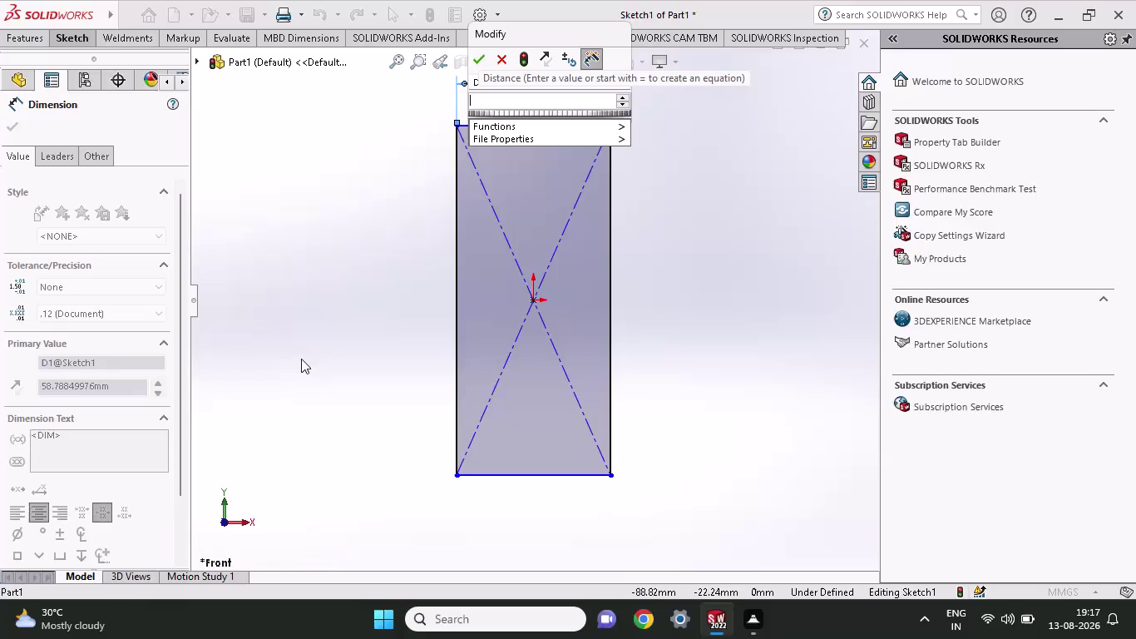
Replace the top-edge width value with 60 mm and close the Dimension PropertyManager.
key(Right)
key(Insert)
key(Right)
key(Insert)
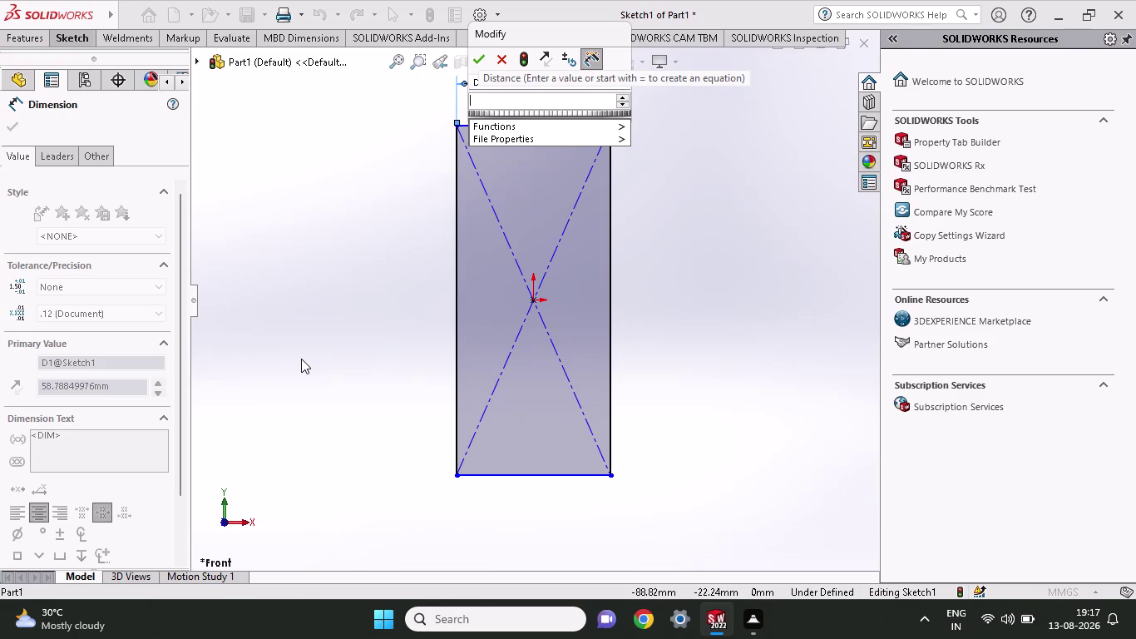
text(60)
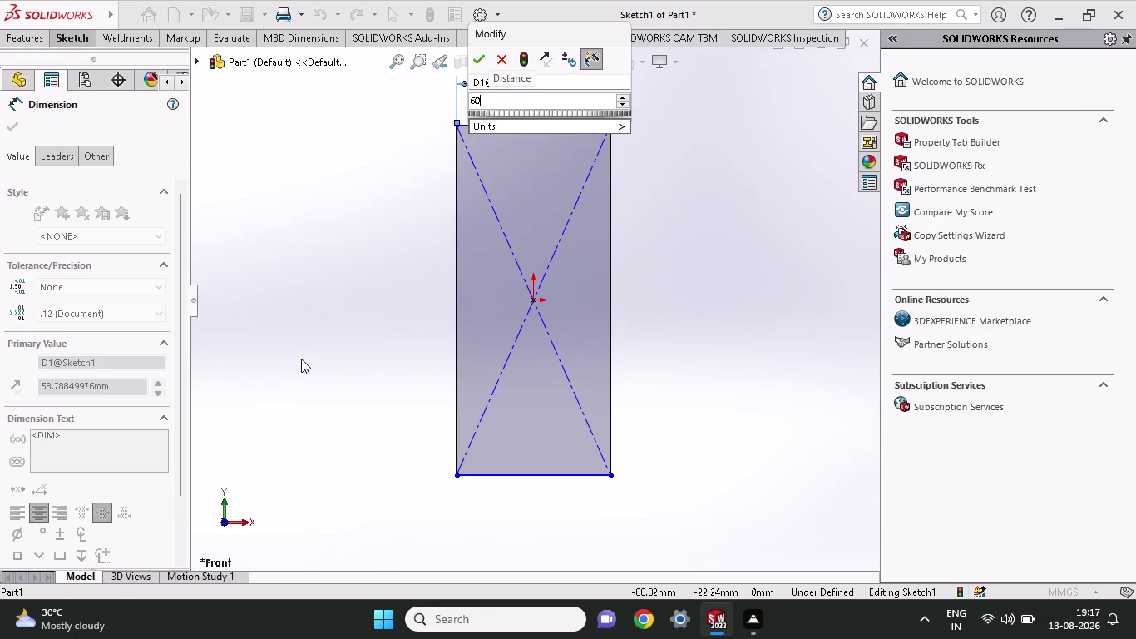
key(Return)
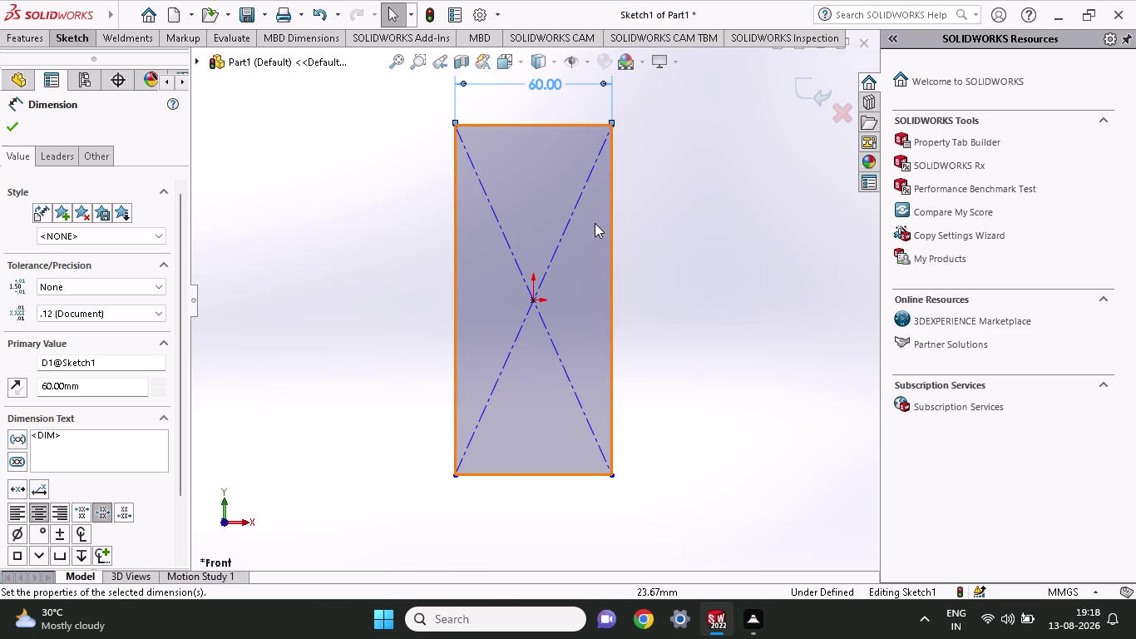
click(67, 38)
click(70, 80)
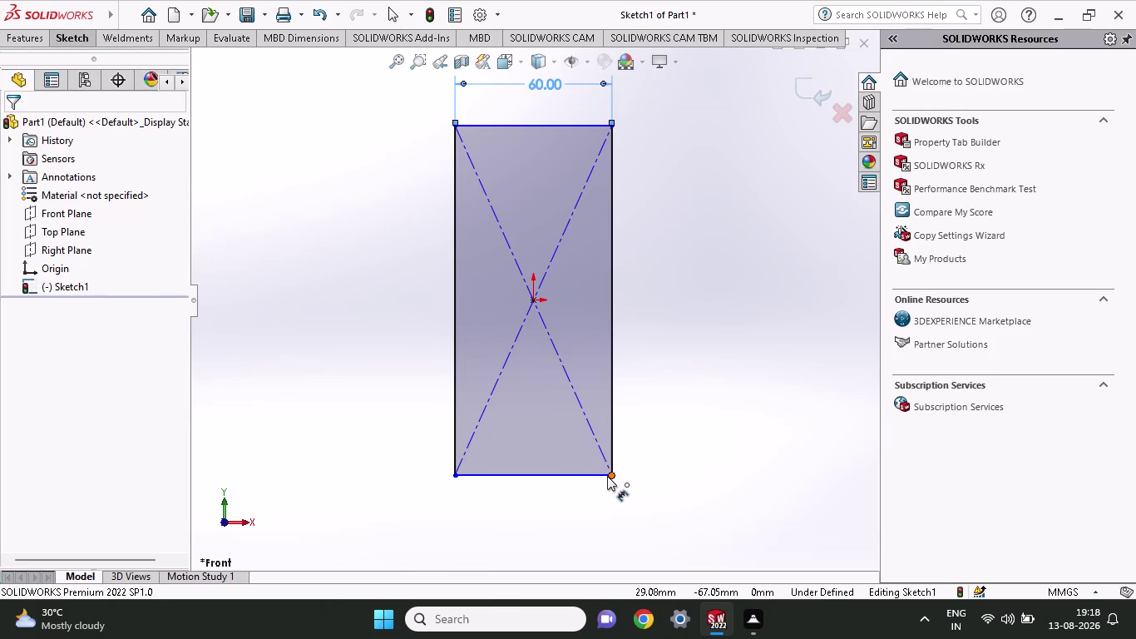
Dimension the rectangle's right edge to 100 mm, fully defining the sketch.
click(607, 475)
click(611, 125)
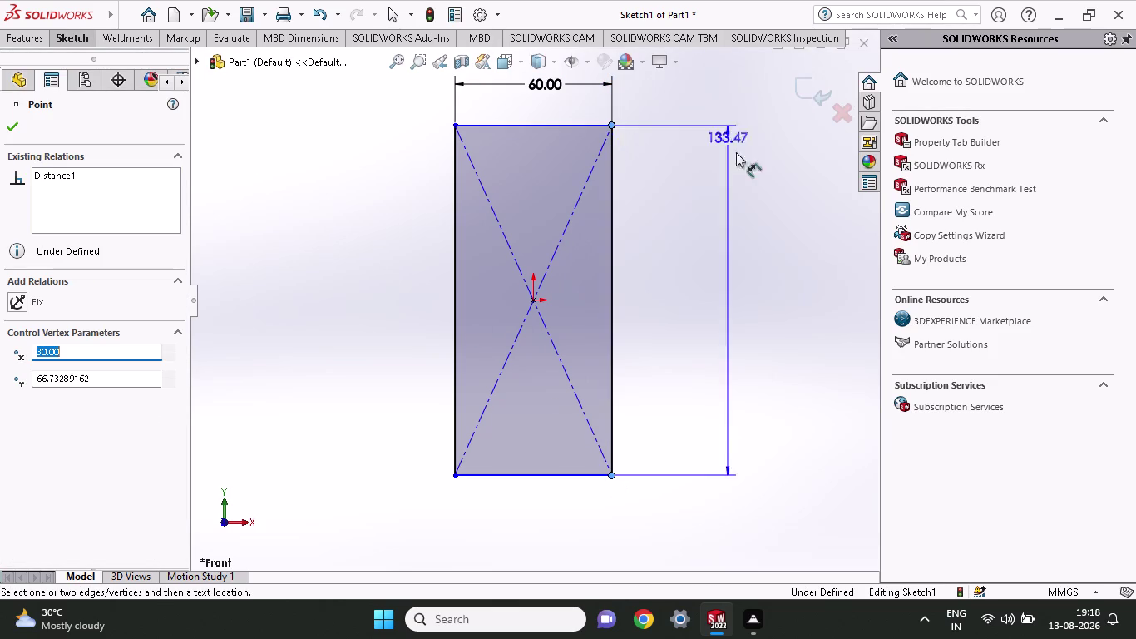
click(735, 185)
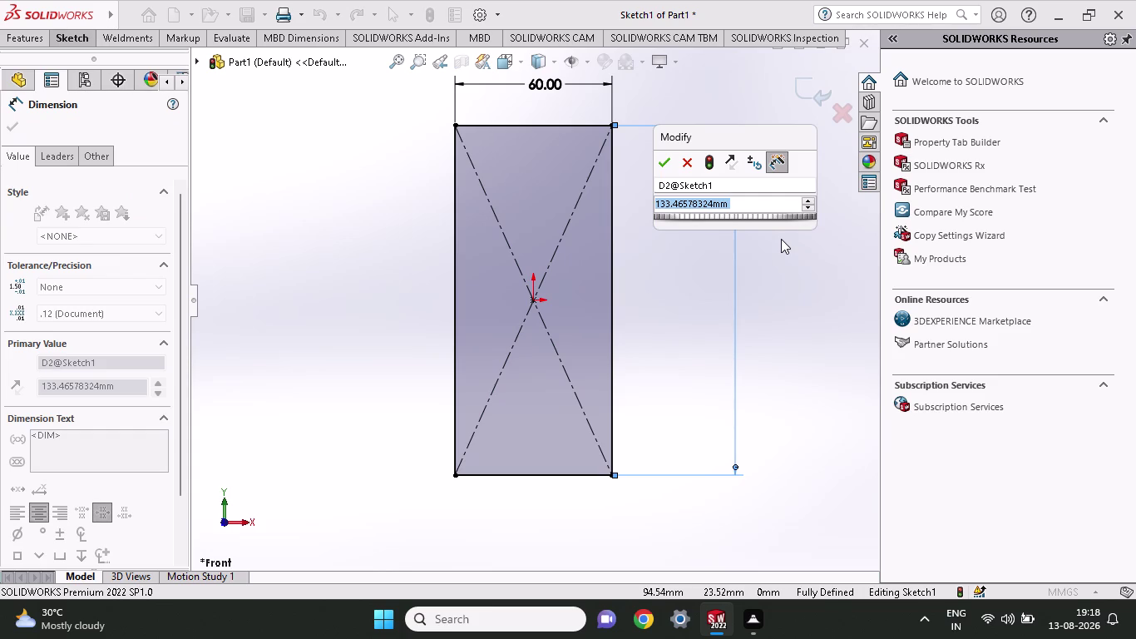
text(10)
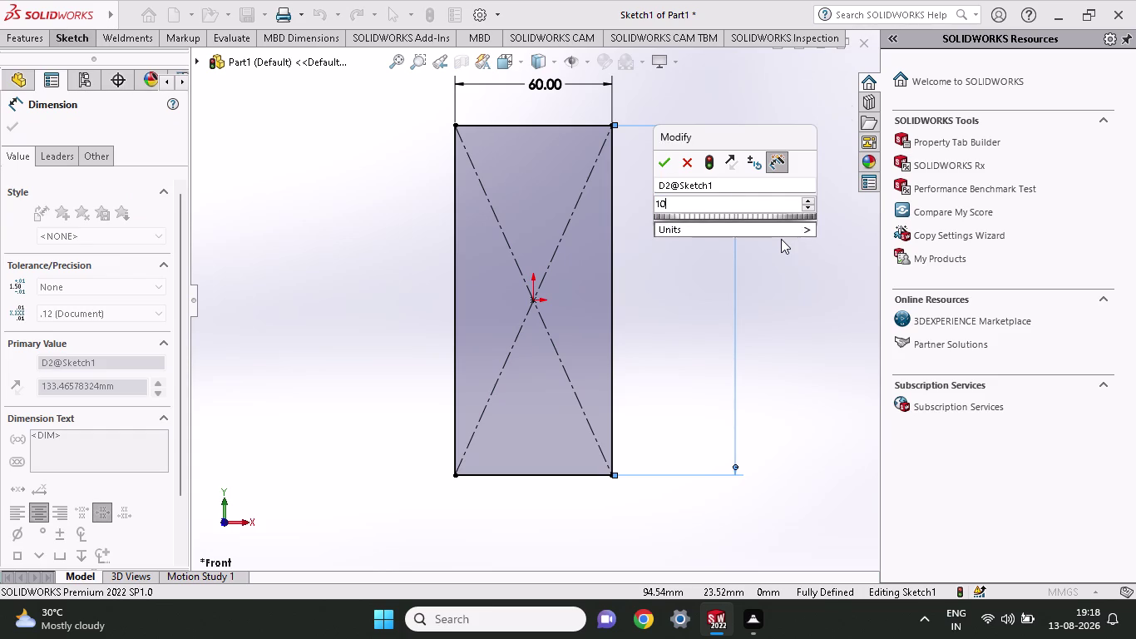
text(0)
key(Return)
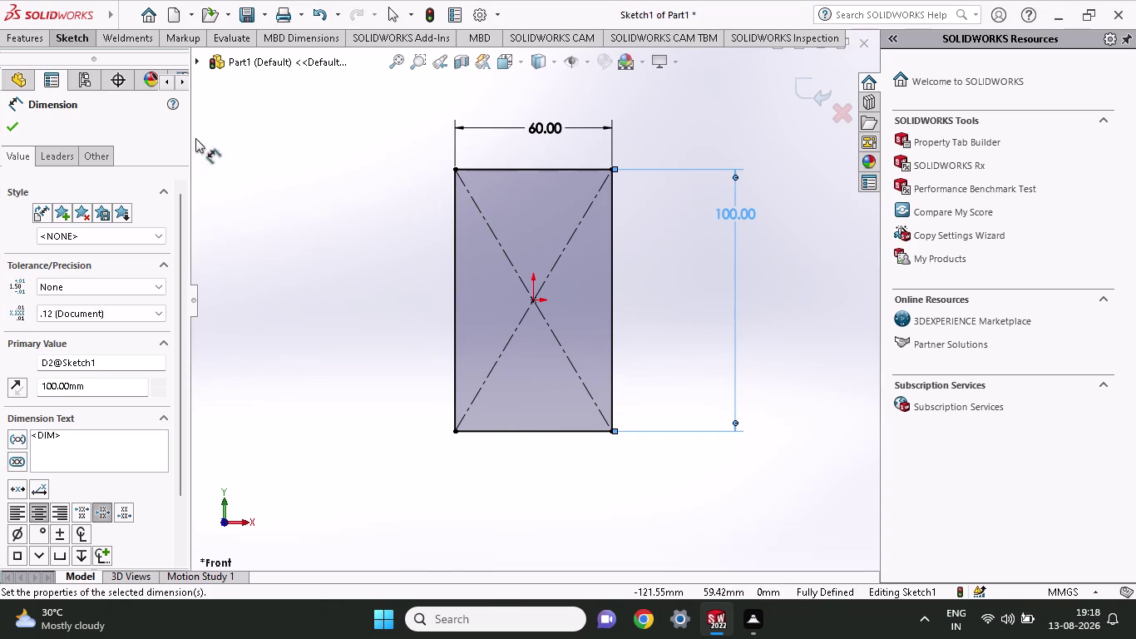
click(37, 46)
click(22, 70)
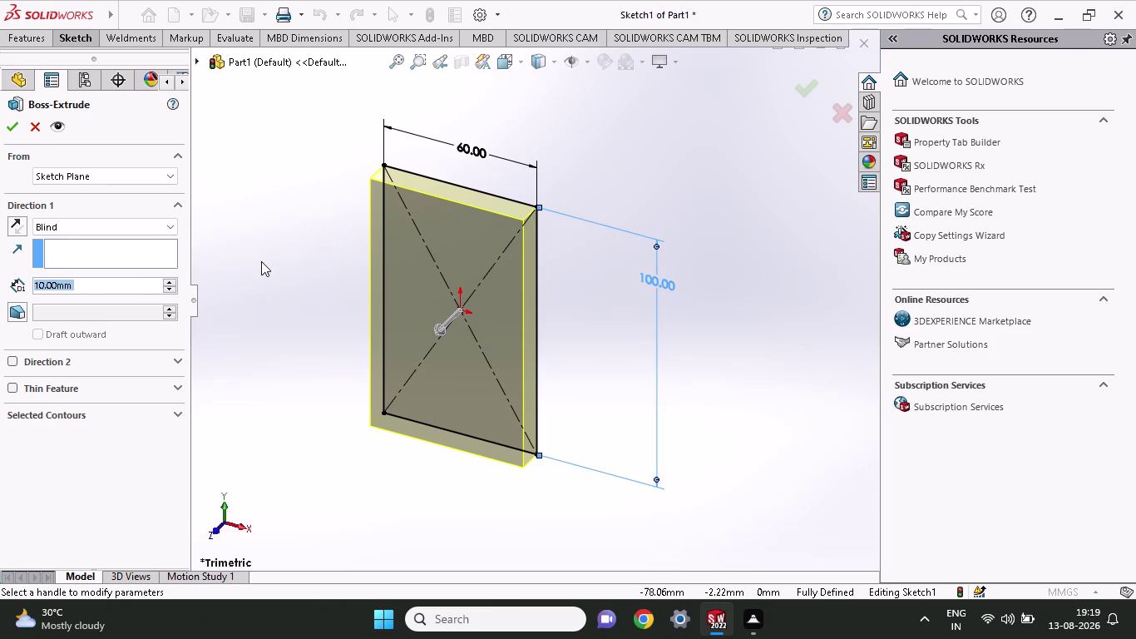
Extrude the rectangle to a 30 mm blind depth as Boss-Extrude1.
text(30)
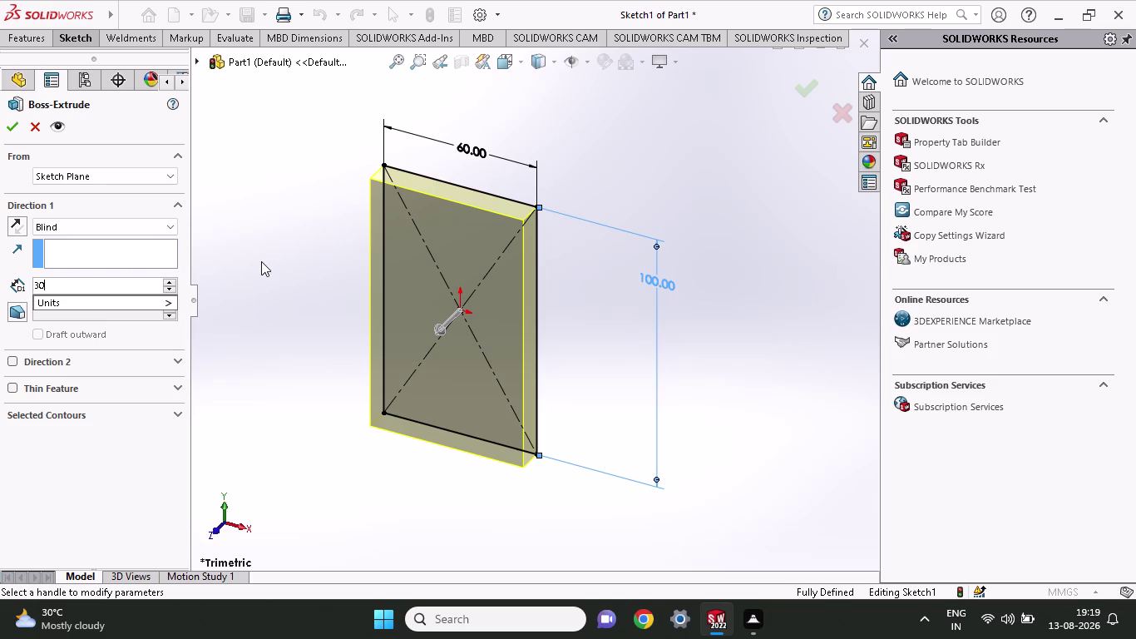
click(16, 126)
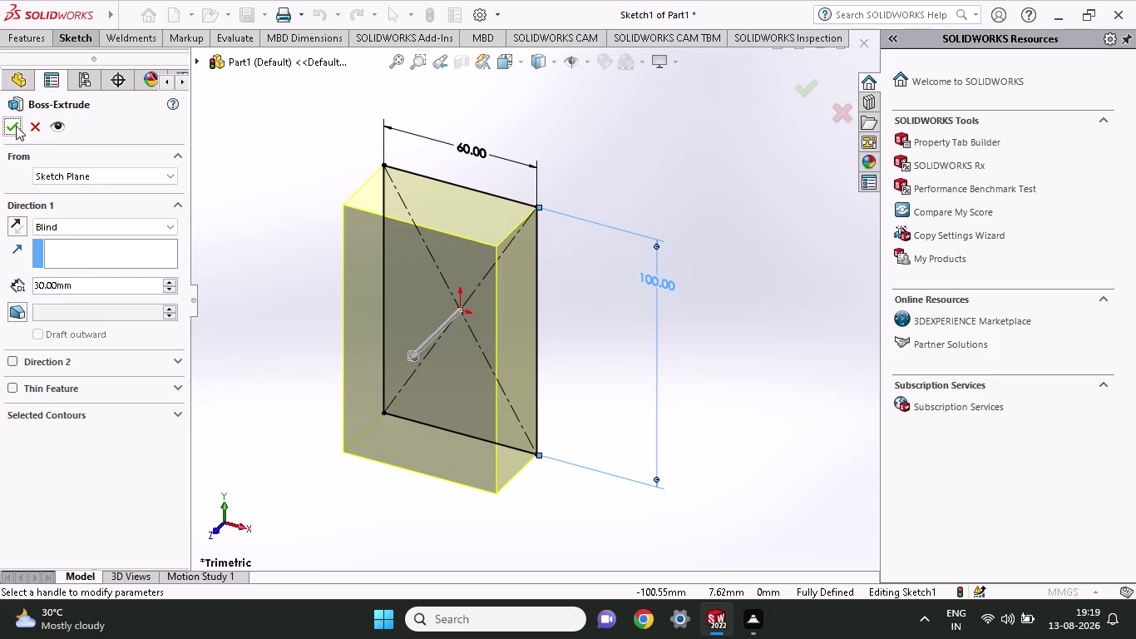
click(16, 126)
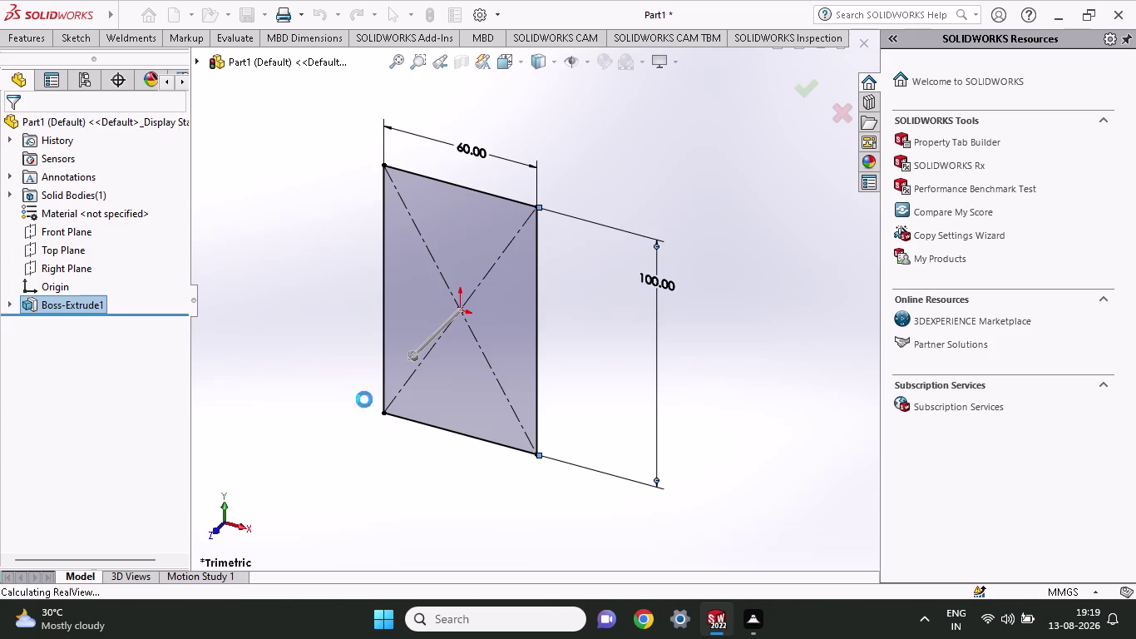
Orbit the block, select its front face and create Sketch2 on it.
click(678, 58)
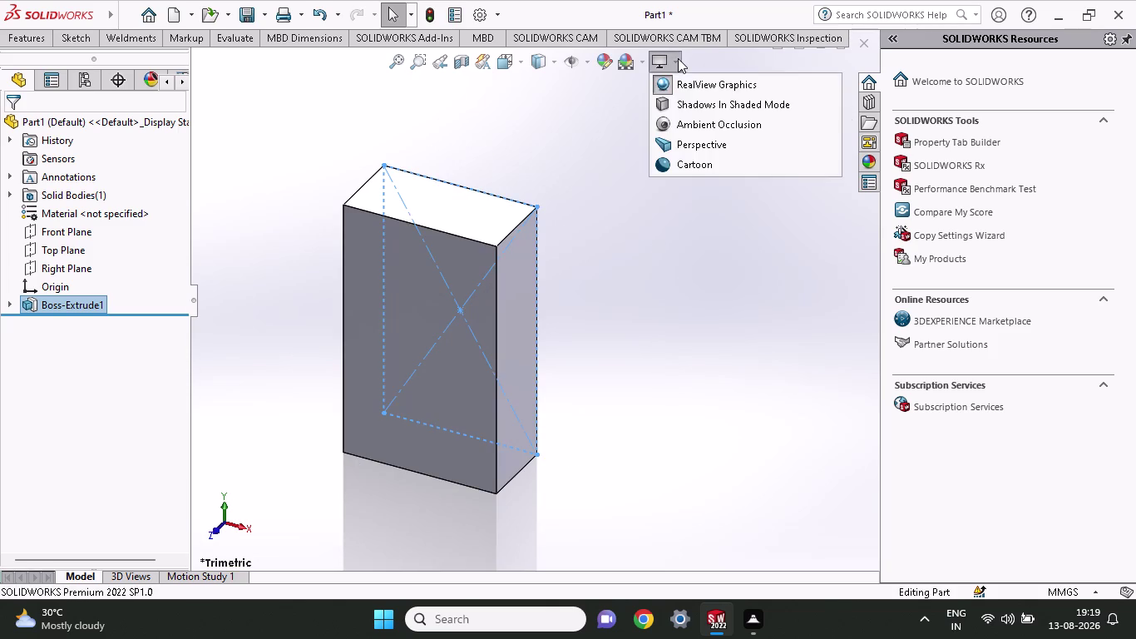
click(677, 86)
middle_drag(592, 384, 635, 337)
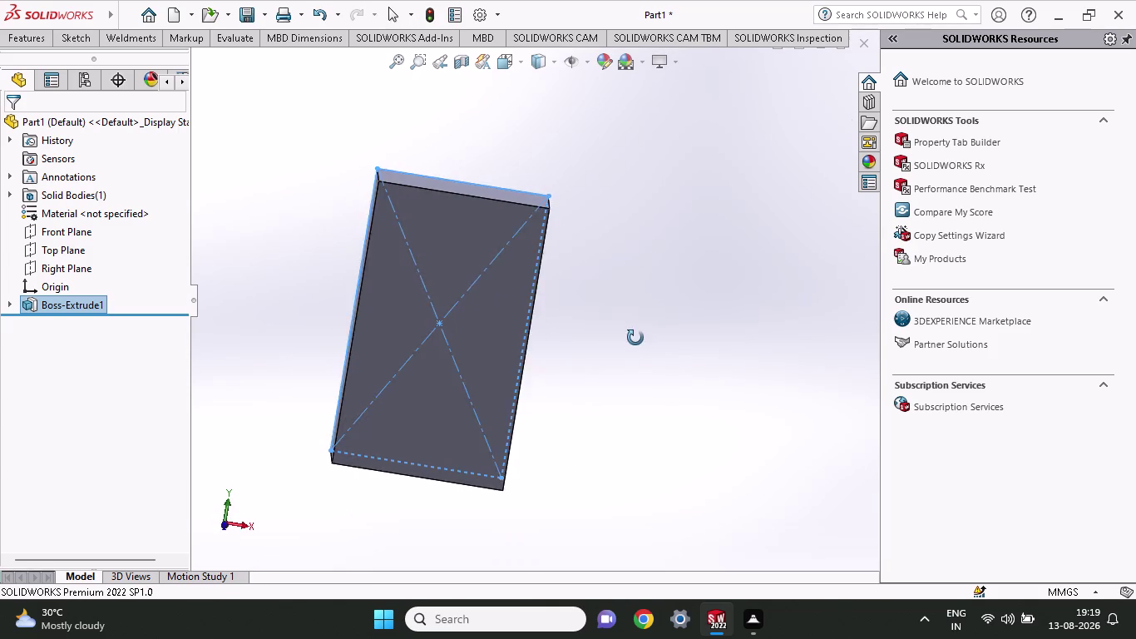
middle_drag(635, 337, 607, 377)
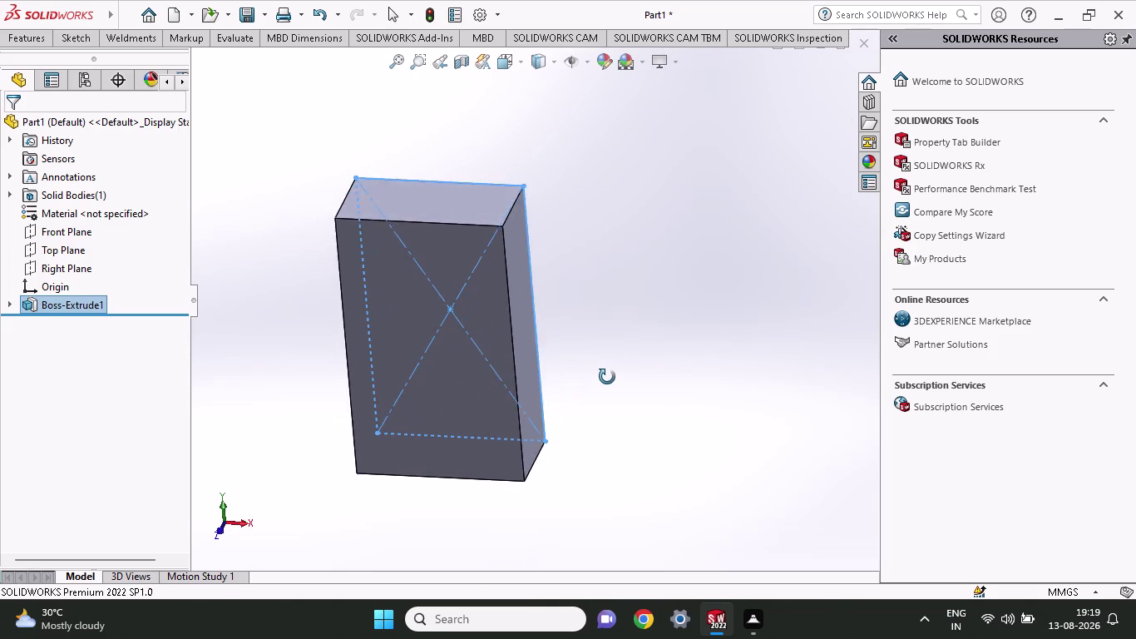
middle_drag(607, 377, 616, 330)
middle_click(615, 330)
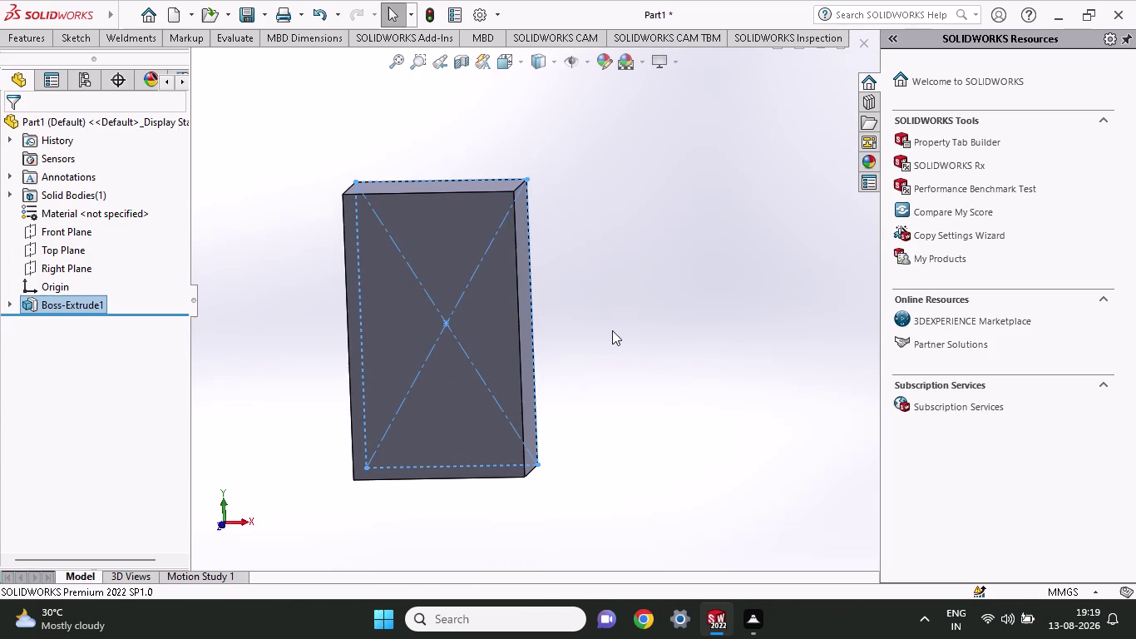
click(441, 362)
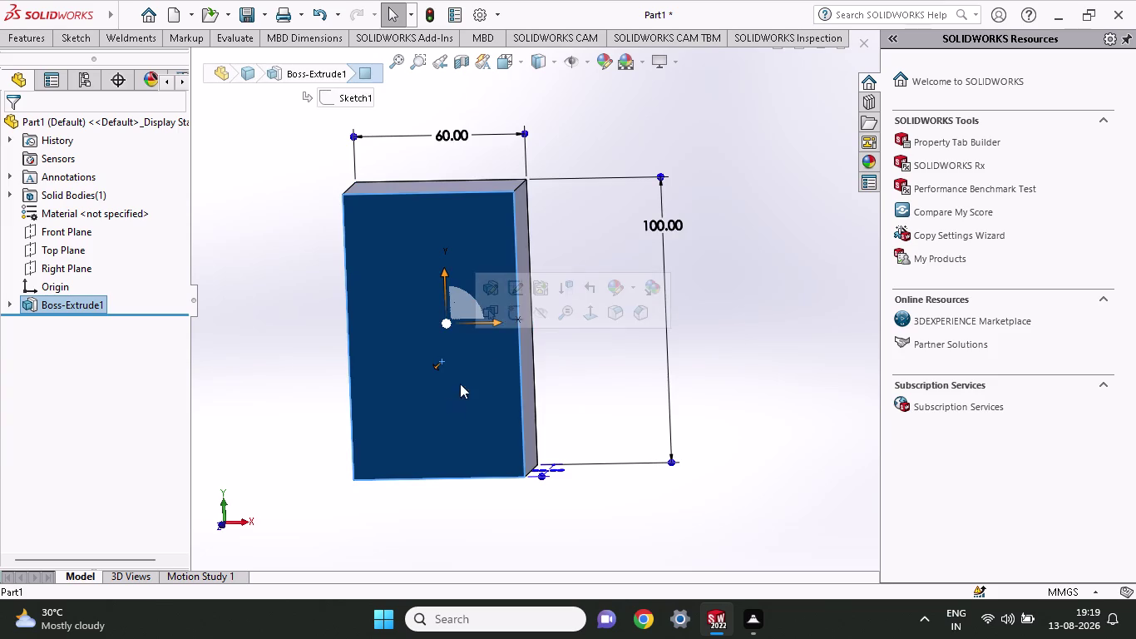
click(518, 313)
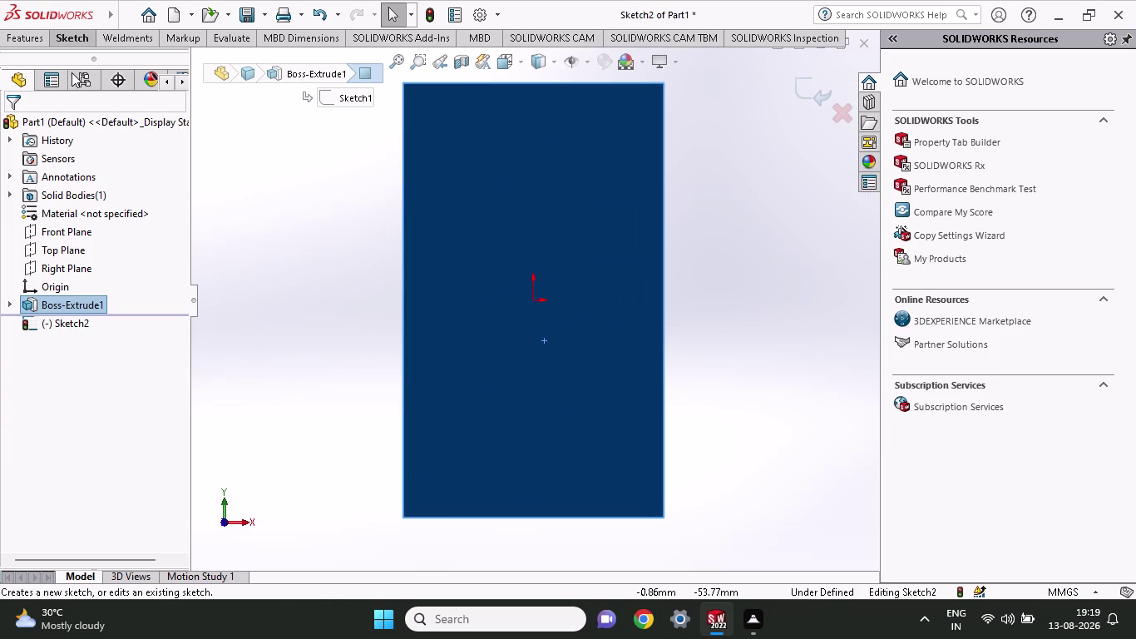
Select the Corner Rectangle tool from the Sketch tab.
click(78, 45)
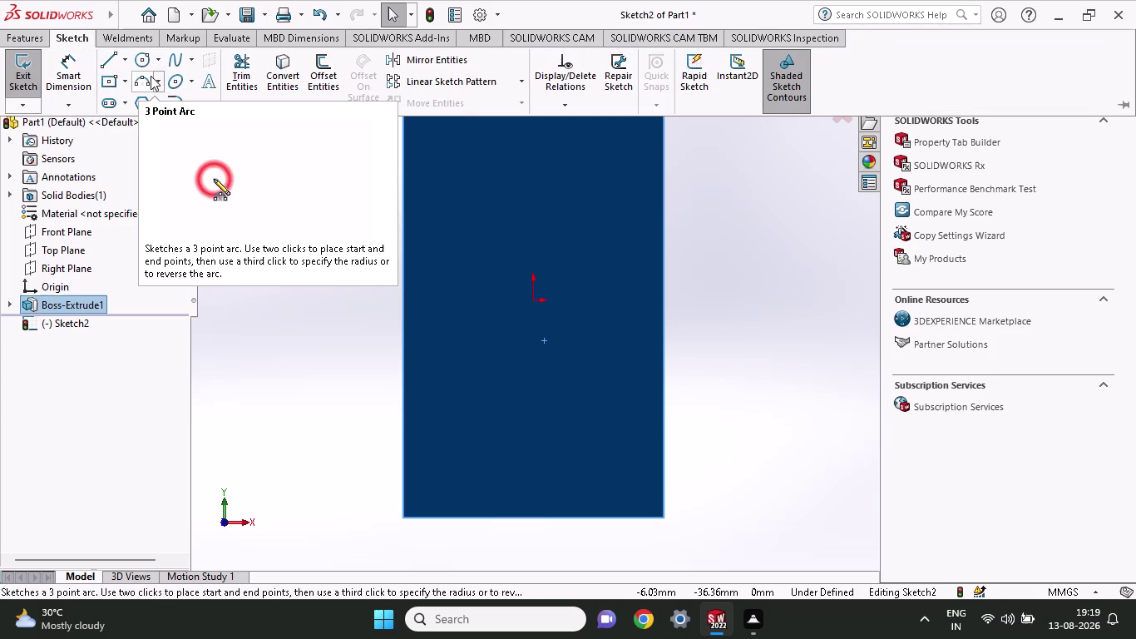
click(111, 88)
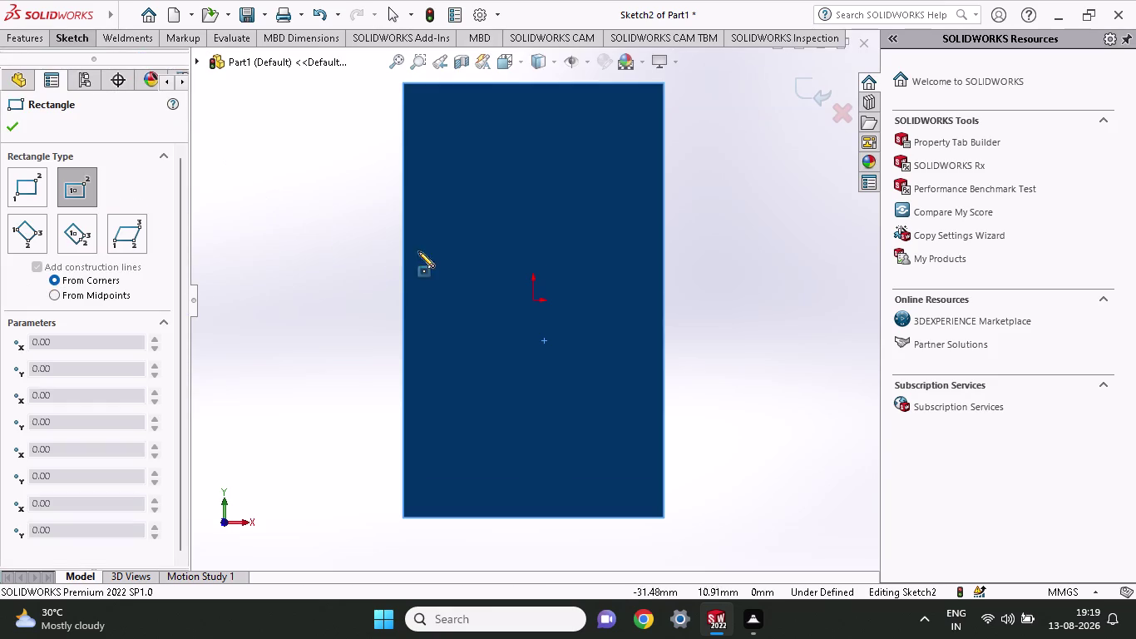
right_click(305, 200)
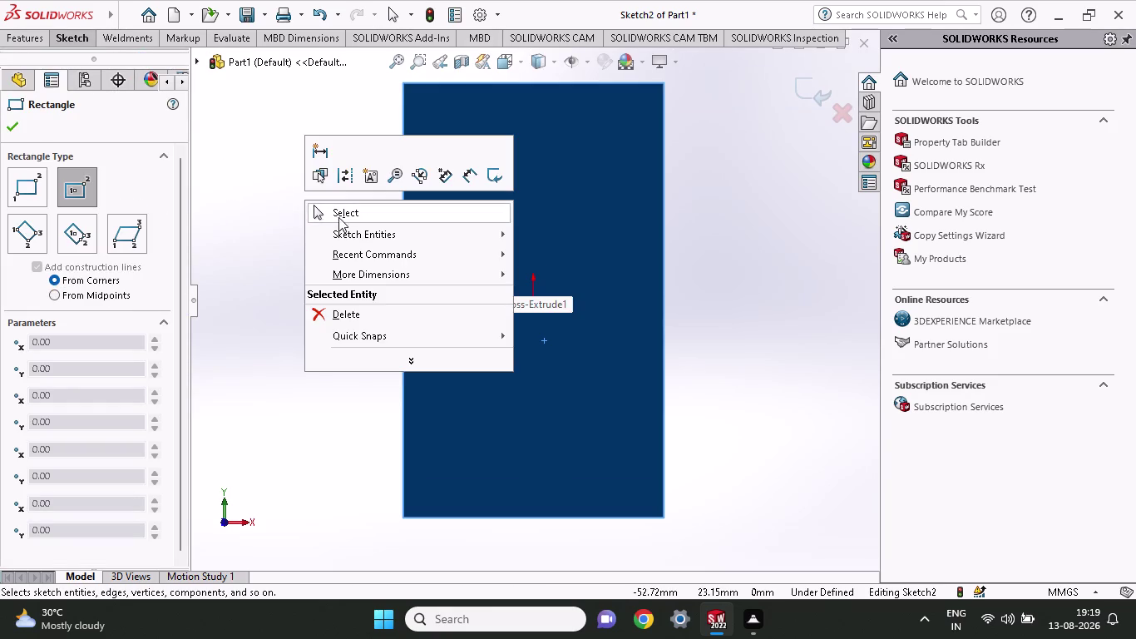
click(339, 217)
click(87, 40)
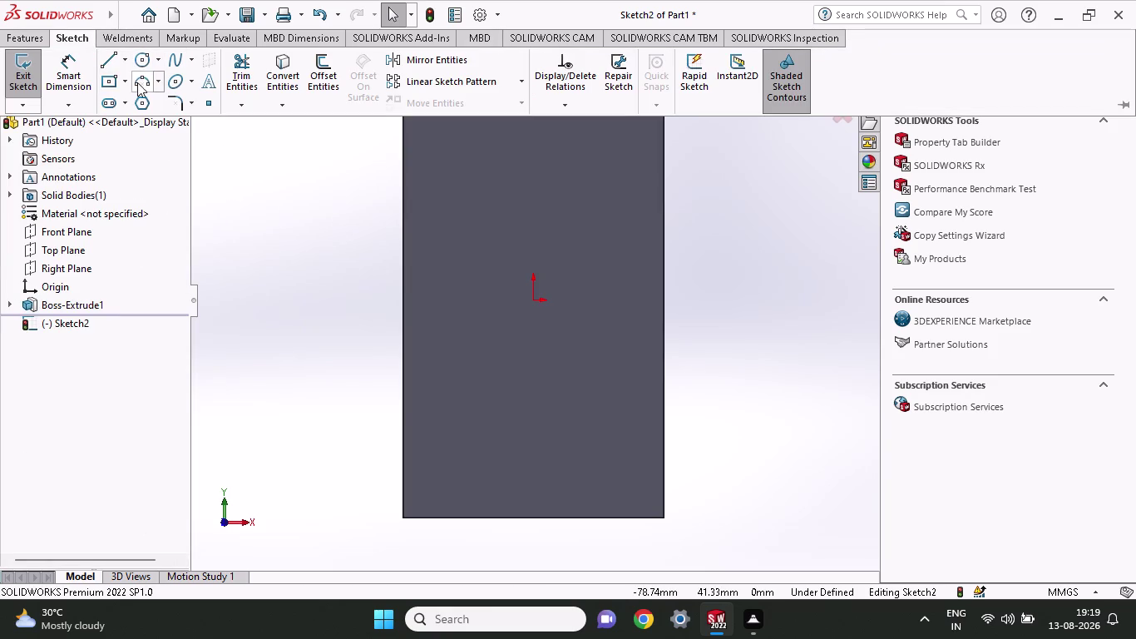
click(122, 85)
click(123, 107)
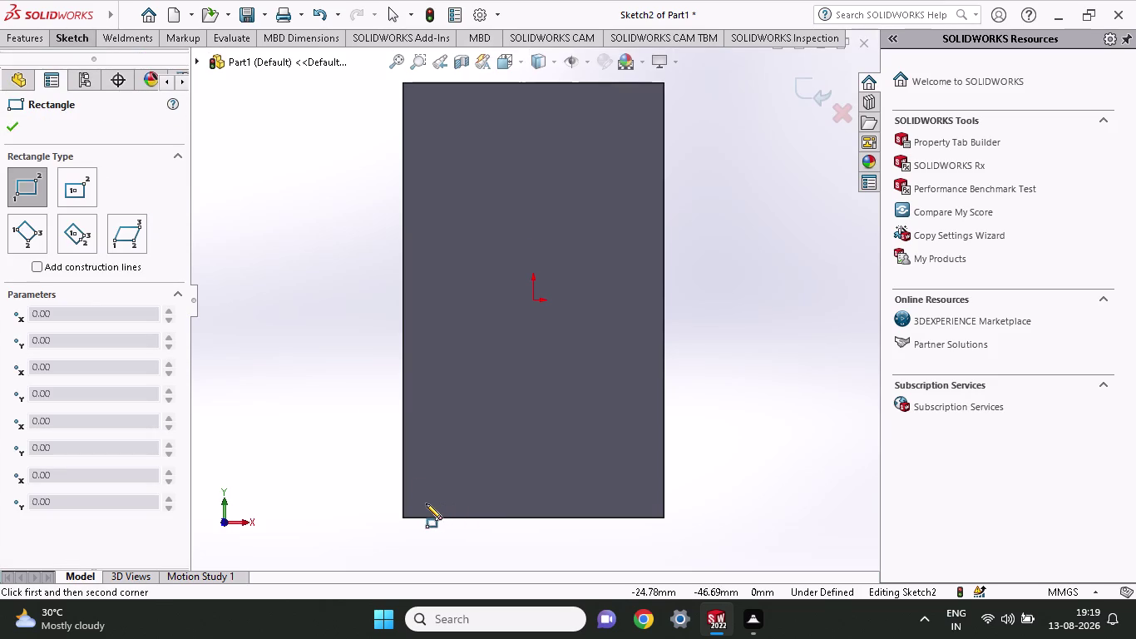
Draw a corner rectangle across the lower portion of the front face.
click(419, 504)
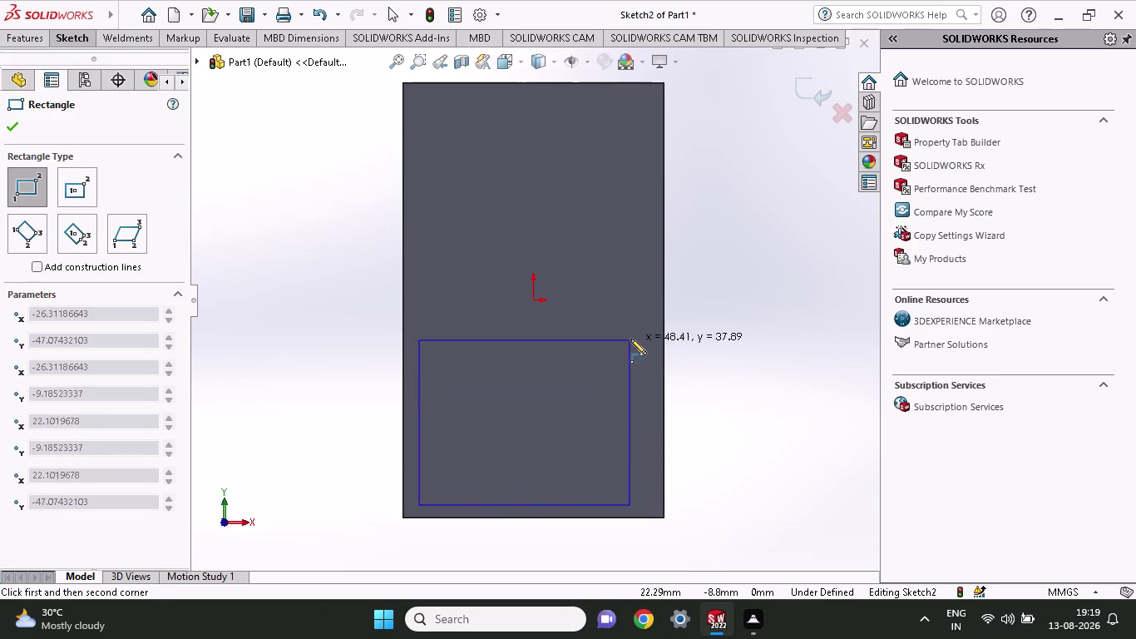
click(639, 283)
right_click(709, 299)
click(720, 312)
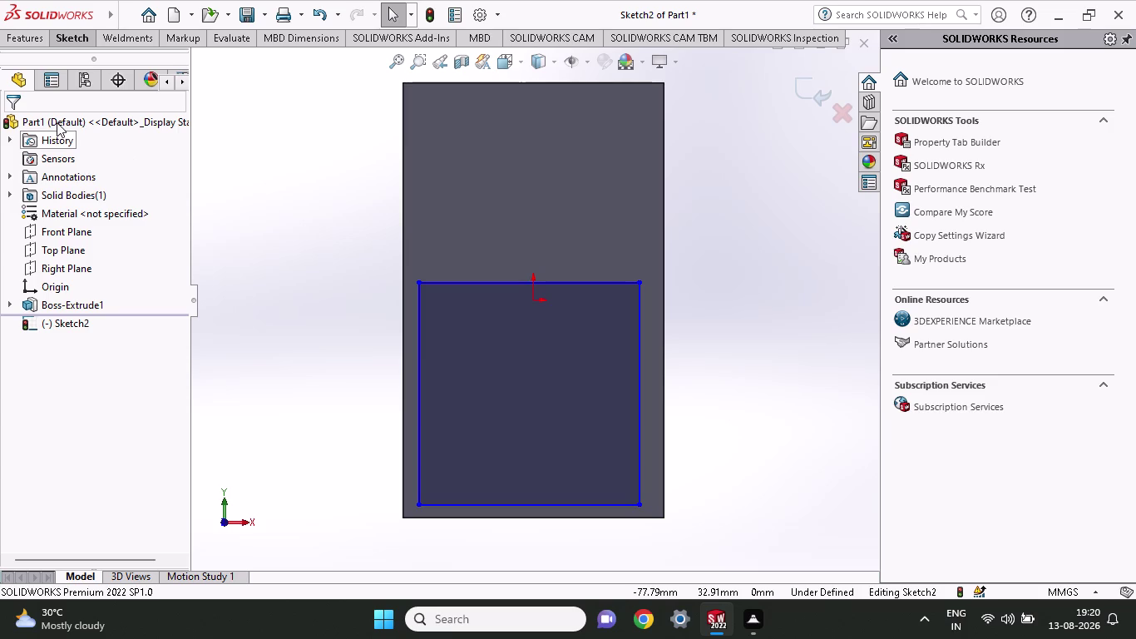
click(76, 40)
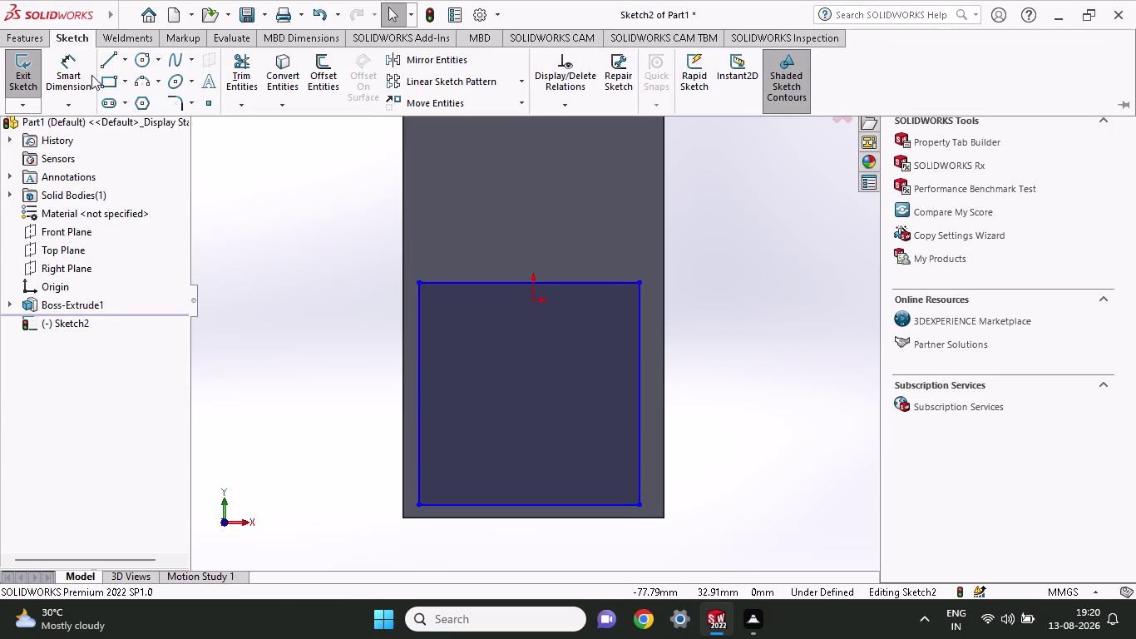
click(72, 78)
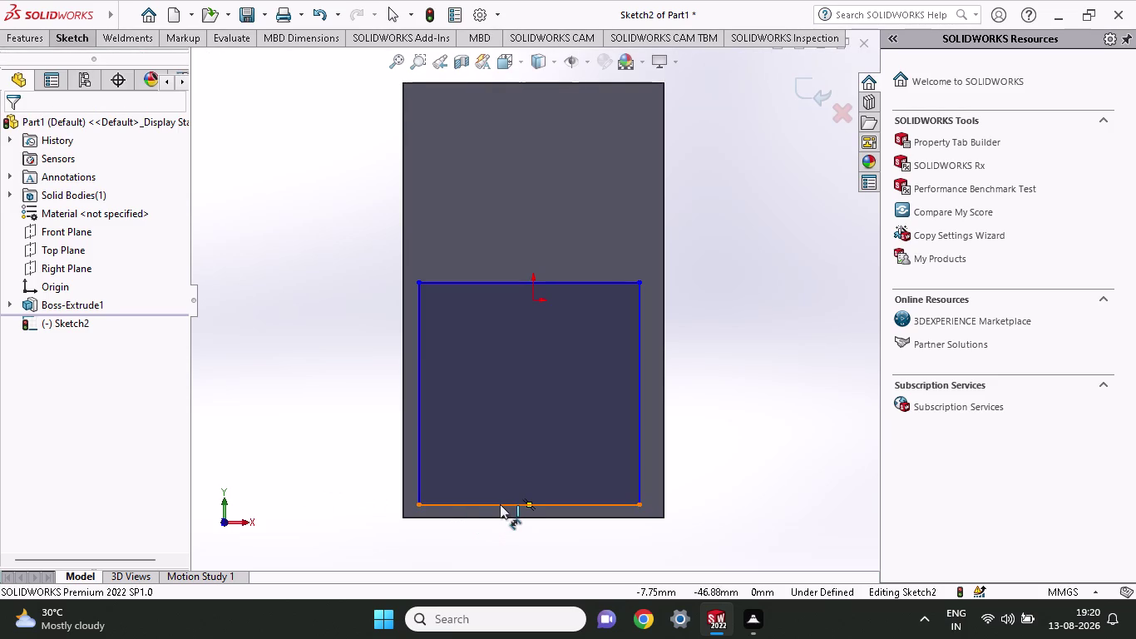
Dimension the rectangle's bottom edge to 54 mm (entered as 60-6).
click(417, 506)
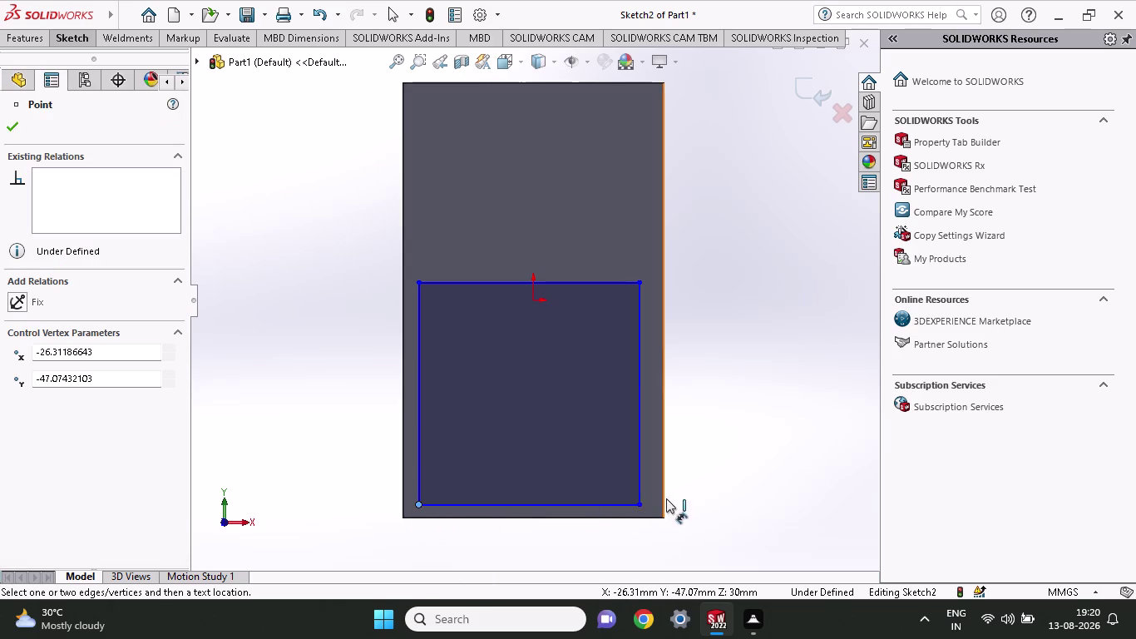
click(642, 505)
click(624, 542)
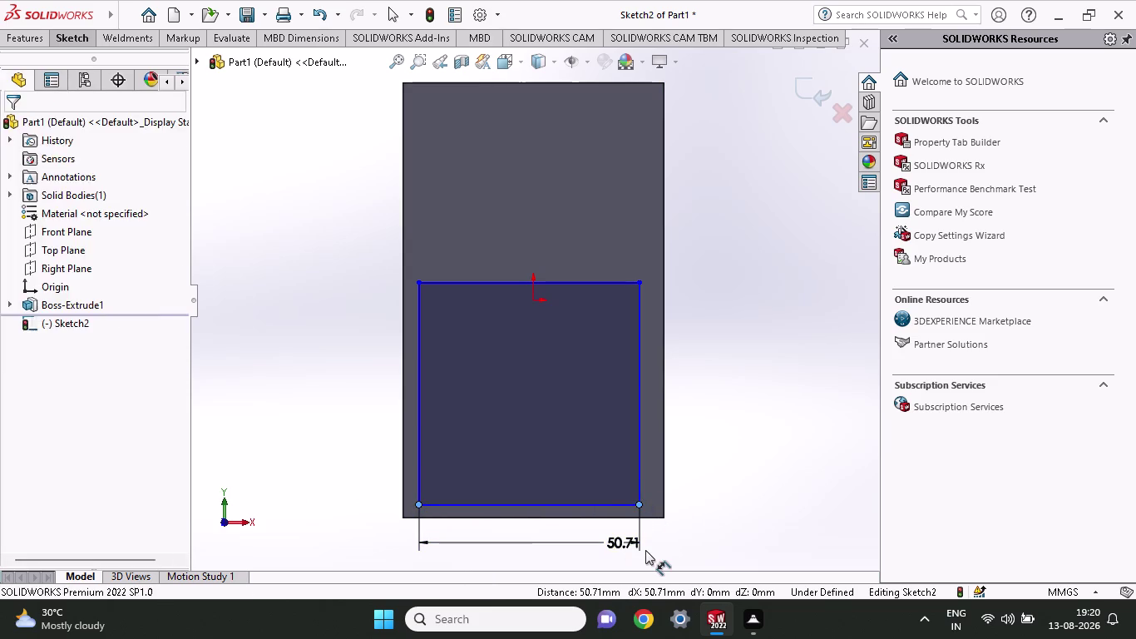
text(60)
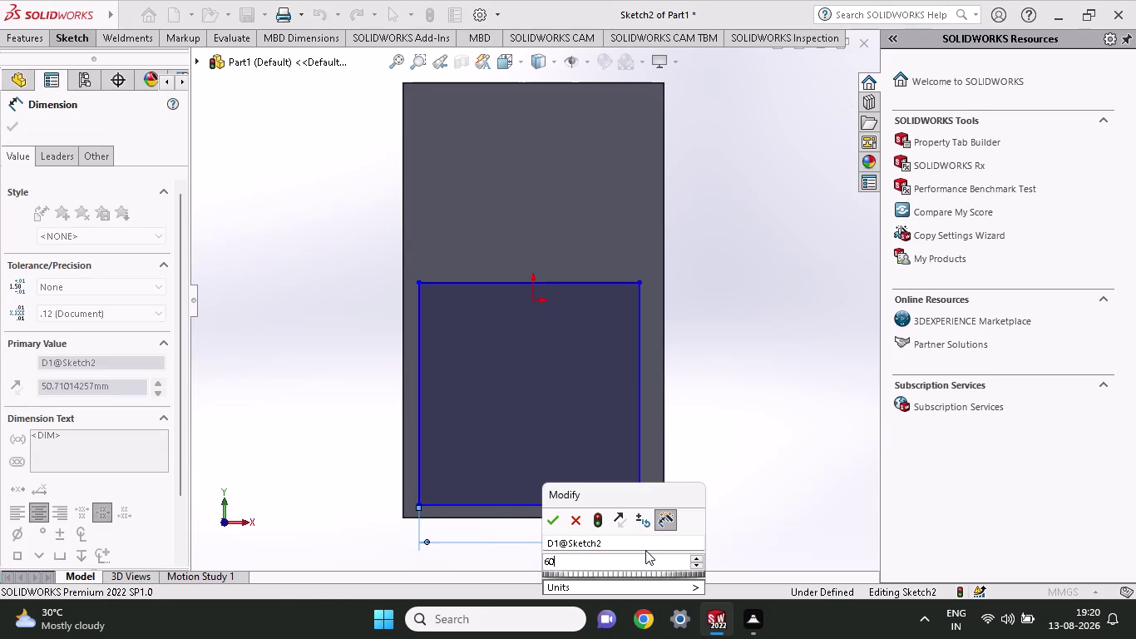
text(-)
key(6)
key(Return)
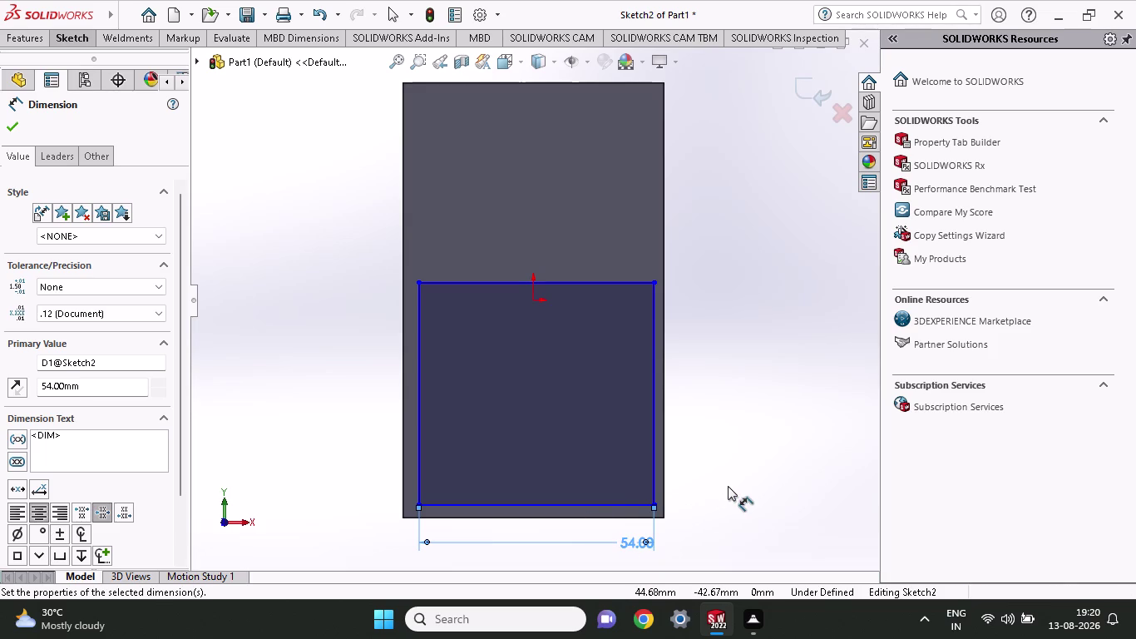
click(663, 515)
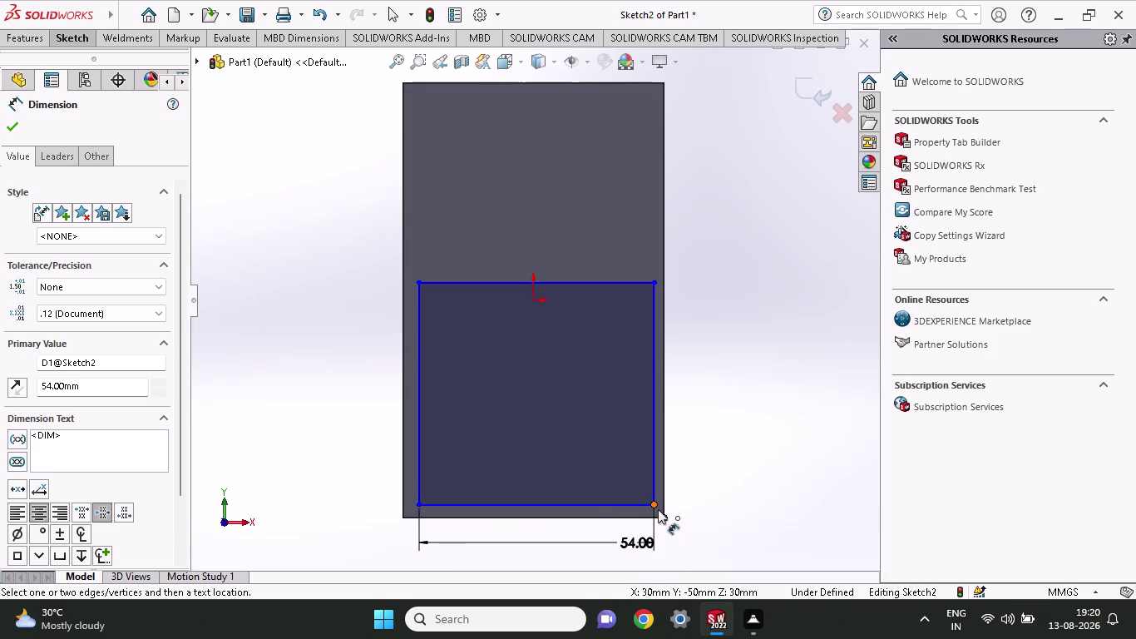
Add a 3 mm dimension from the rectangle's corner to the block's corner.
click(652, 500)
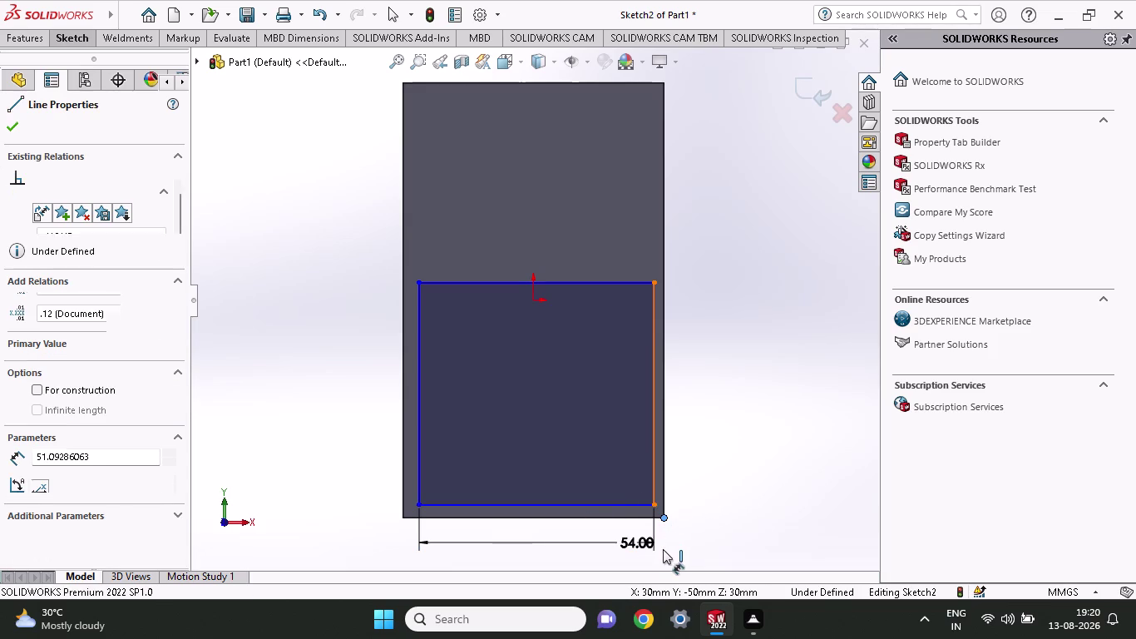
click(661, 560)
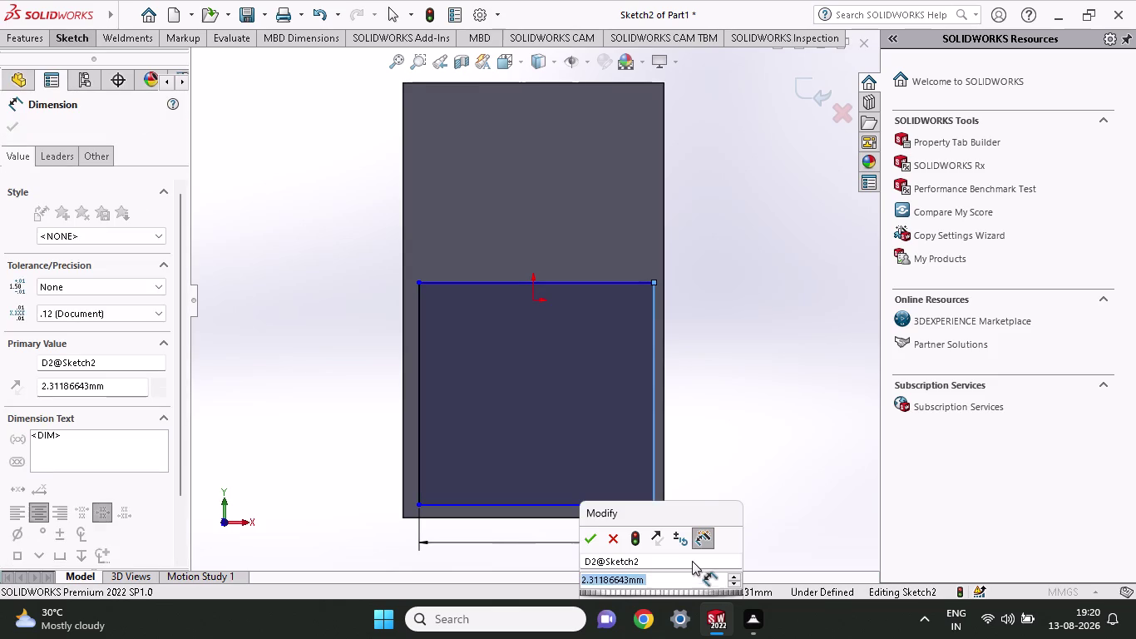
key(3)
key(Return)
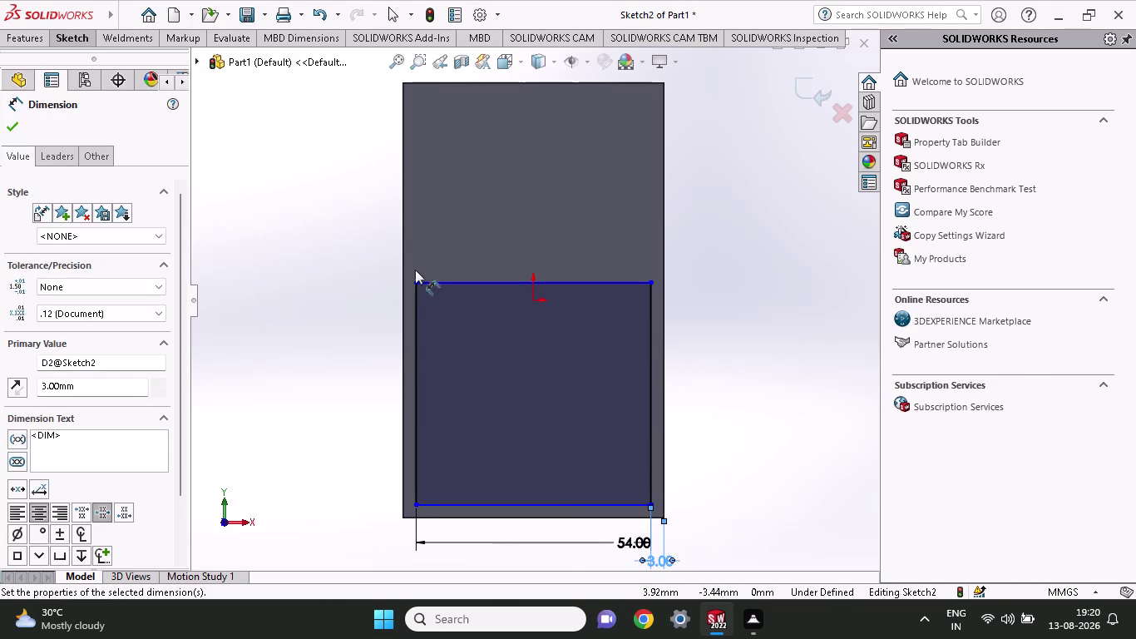
click(75, 35)
click(78, 80)
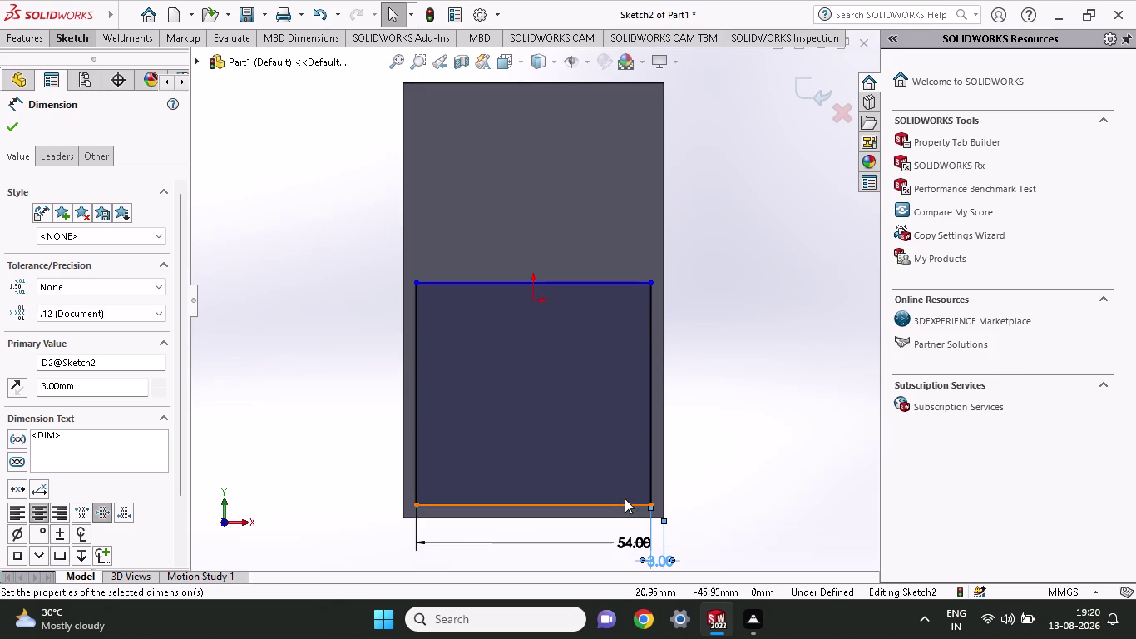
Dimension the rectangle's right edge, entering 57-4 for a 53 mm height.
click(67, 37)
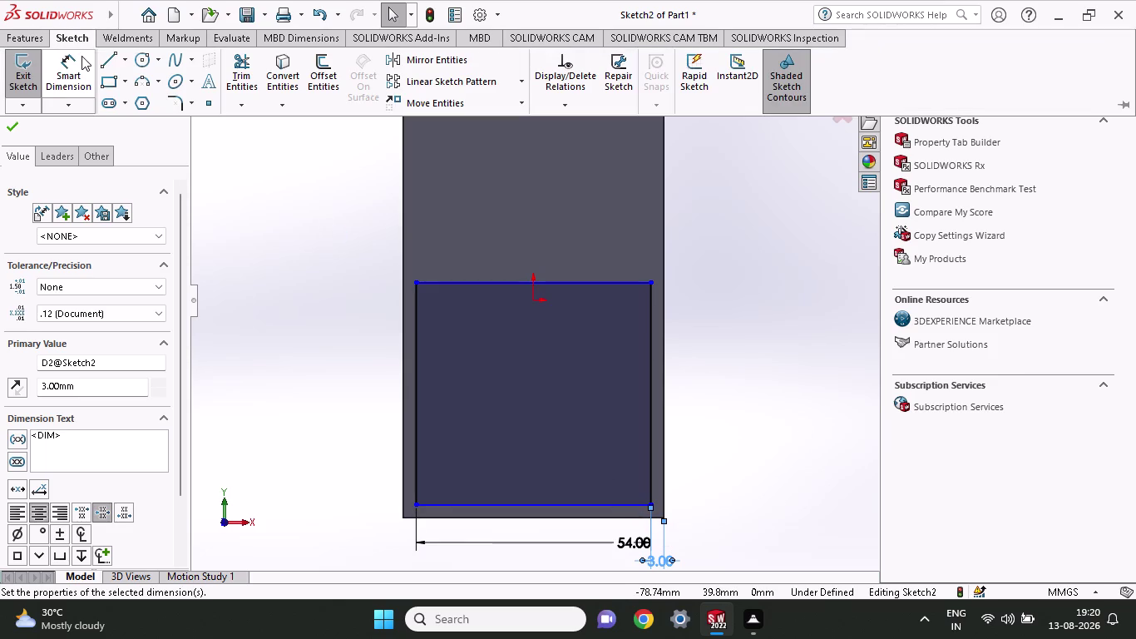
click(78, 61)
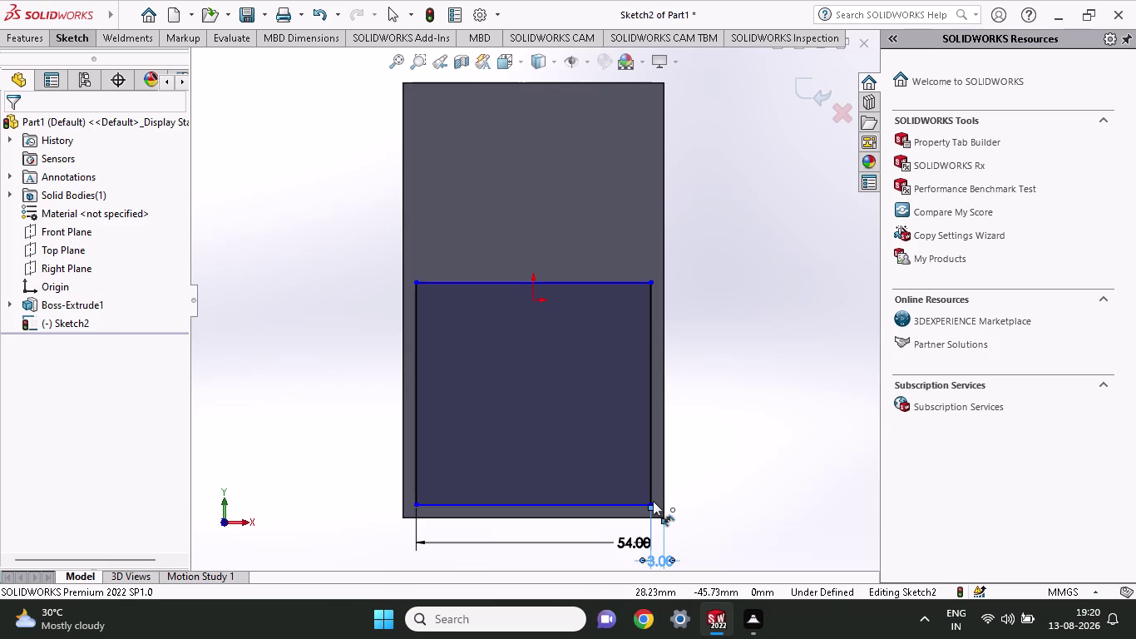
click(652, 501)
click(647, 279)
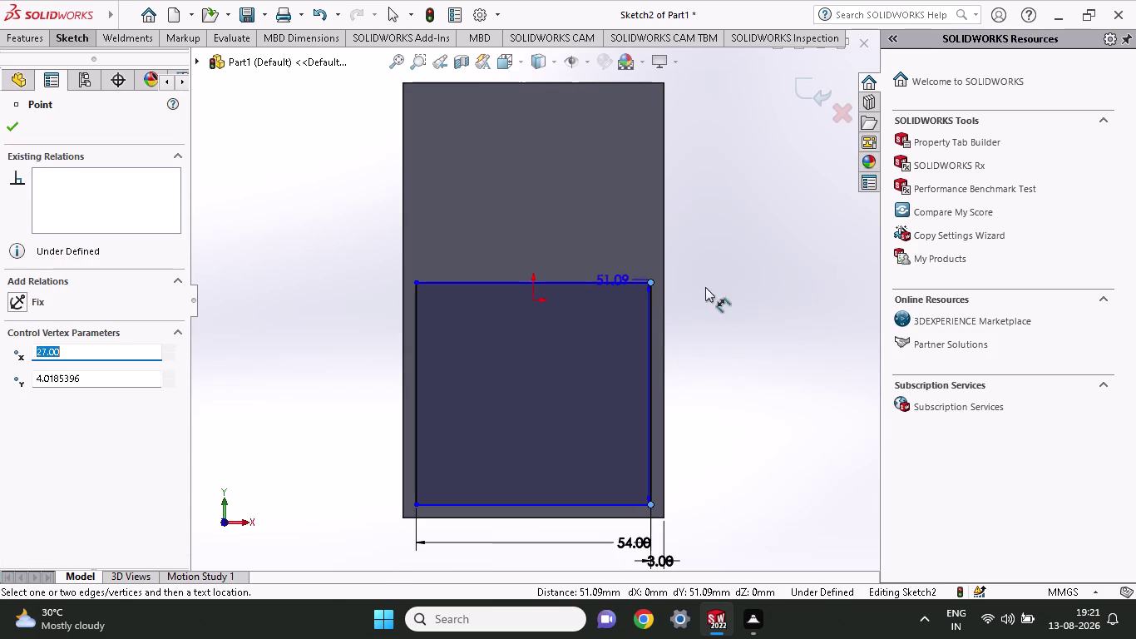
click(815, 303)
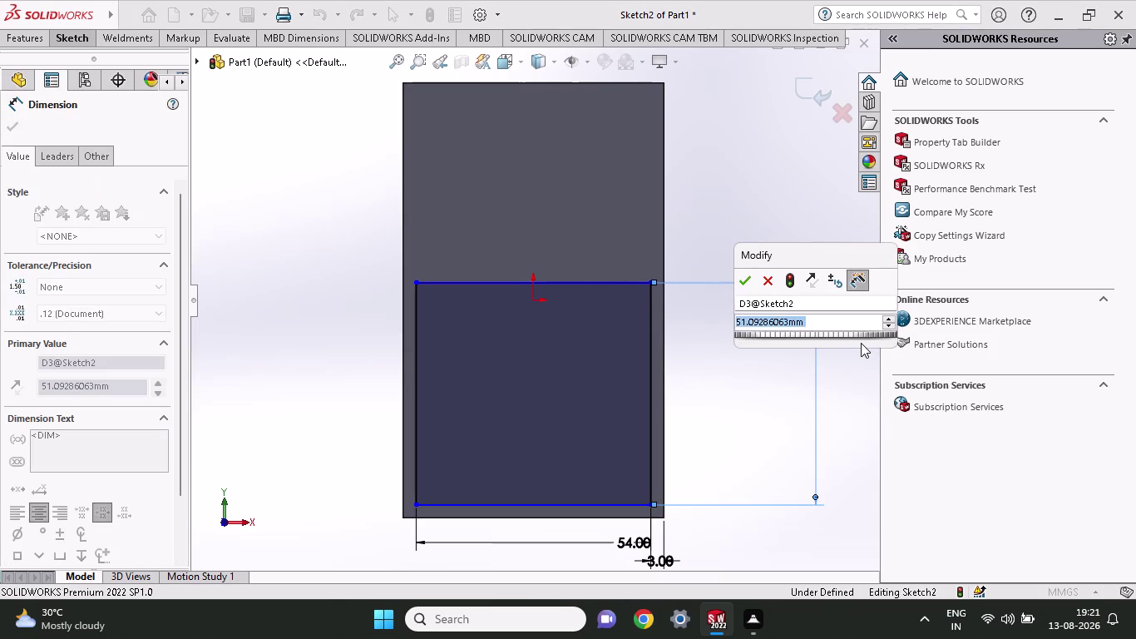
text(57-)
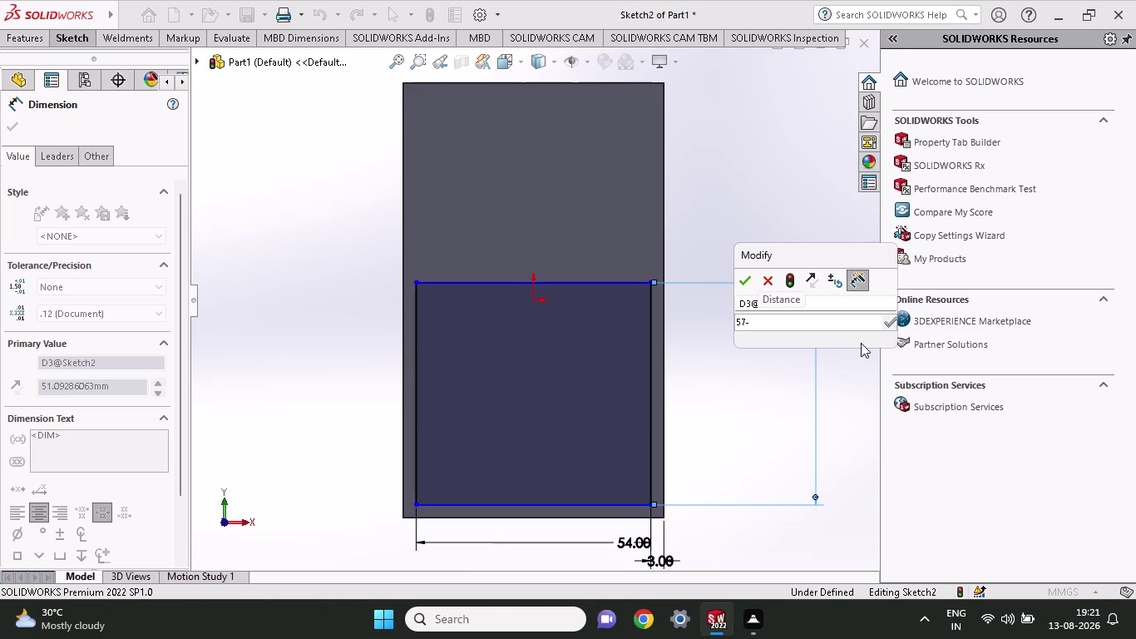
key(4)
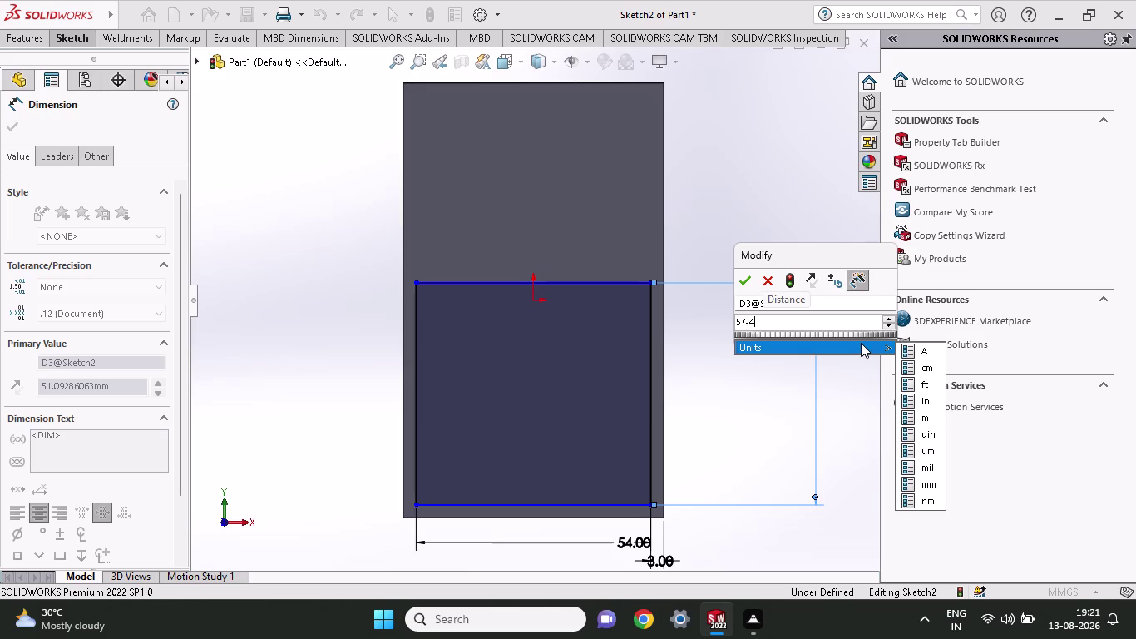
click(741, 280)
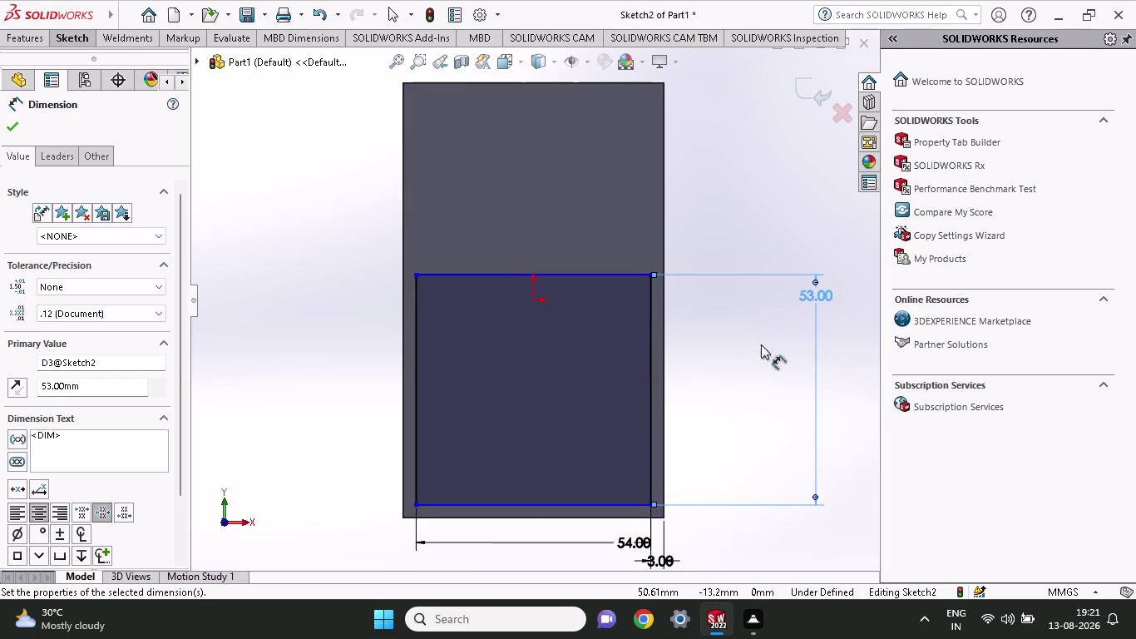
Edit the height dimension to 57 mm.
click(811, 300)
click(812, 300)
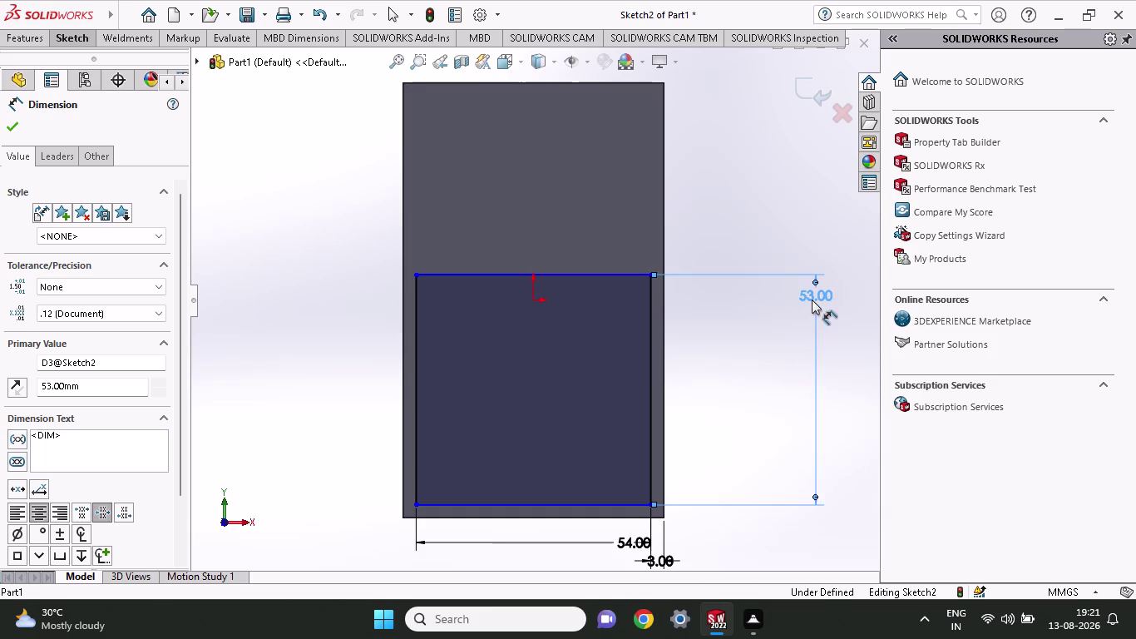
double_click(818, 298)
text(57)
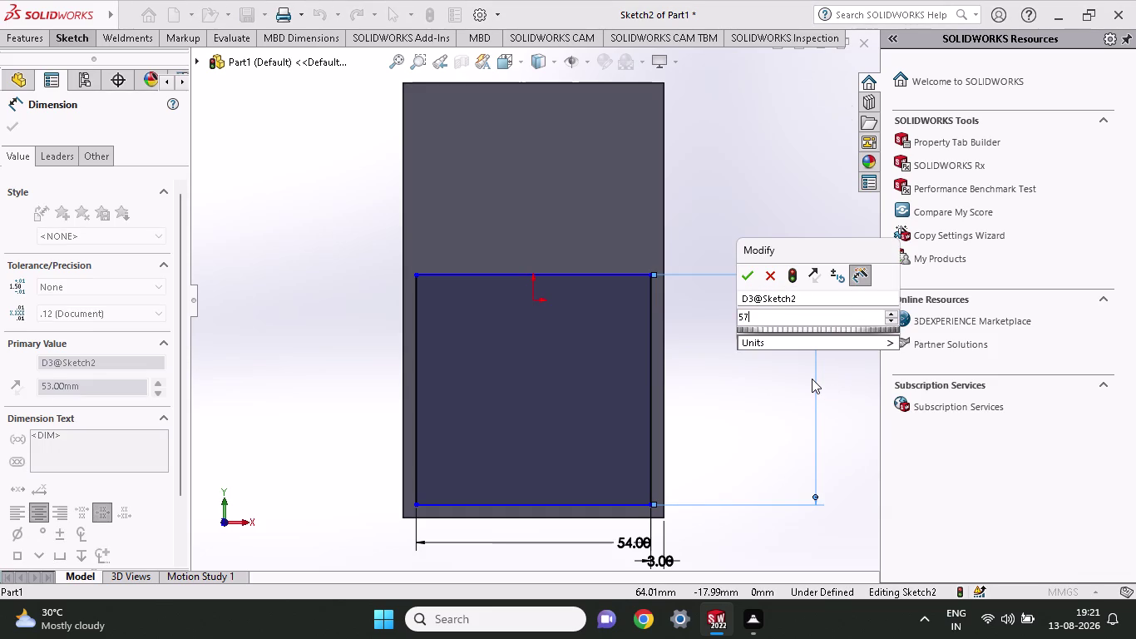
key(Return)
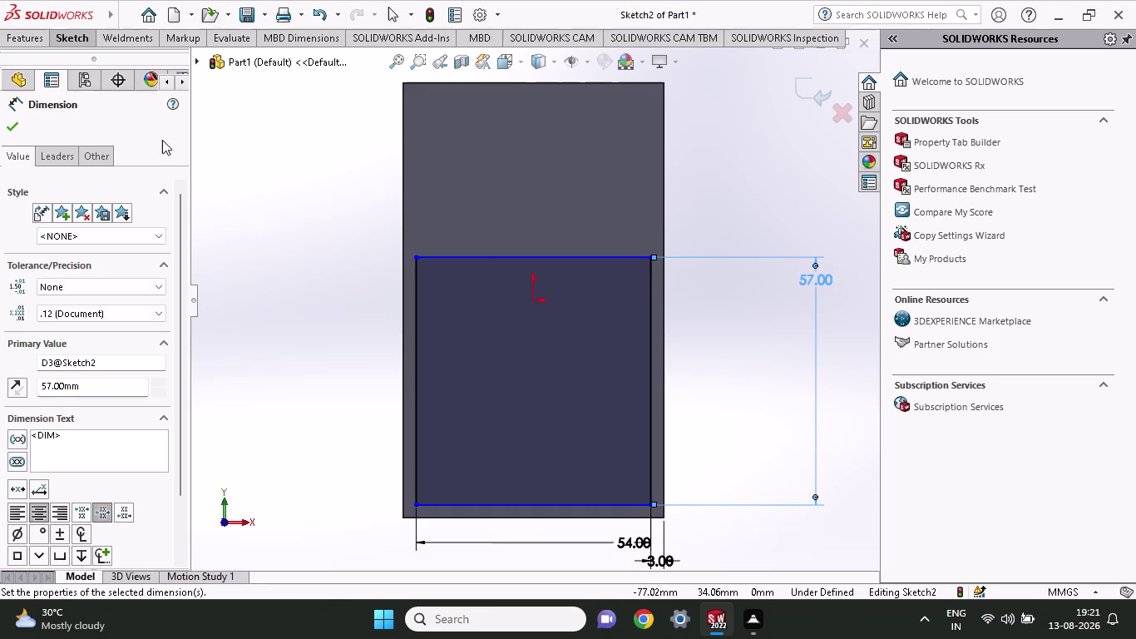
click(20, 33)
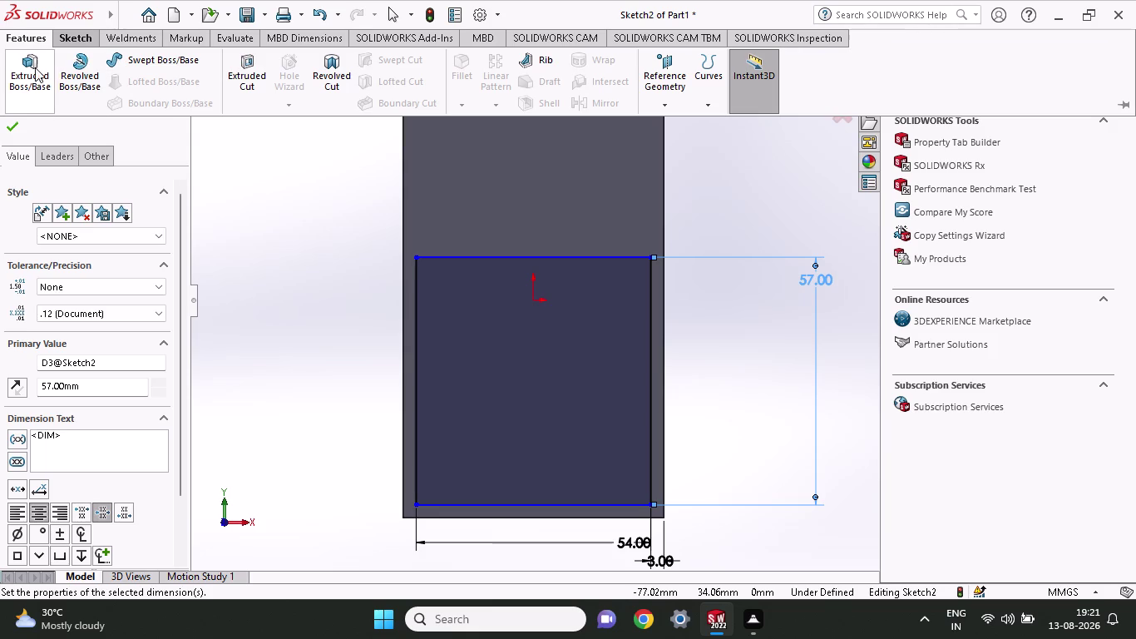
Cancel the extrusion, undo the height change, and set the rectangle width to 60 mm.
click(25, 72)
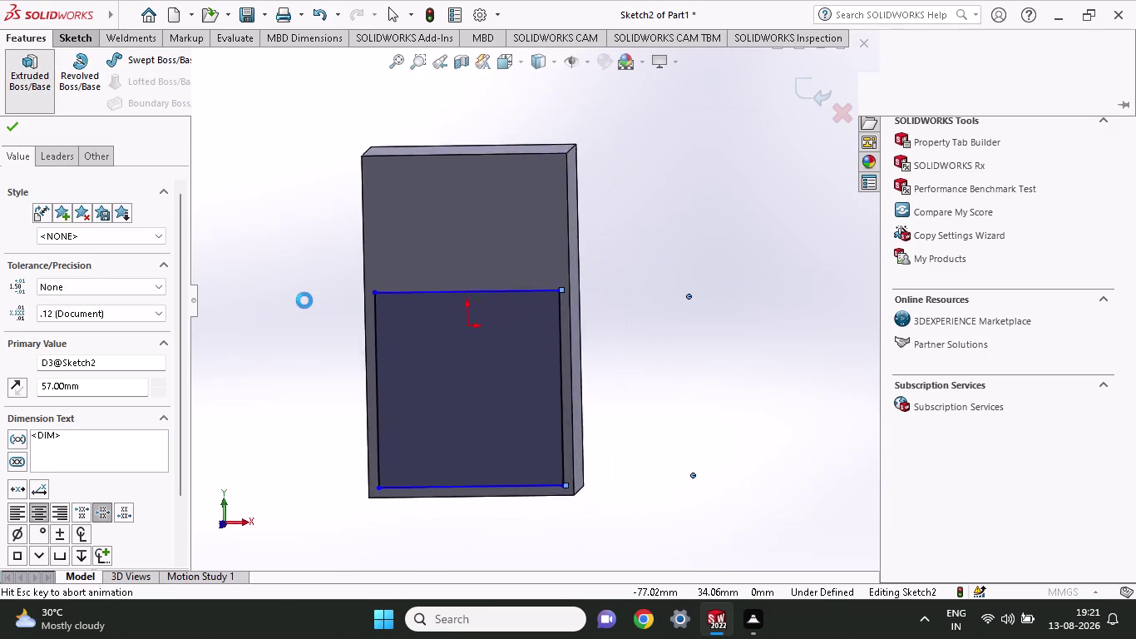
middle_drag(283, 319, 338, 319)
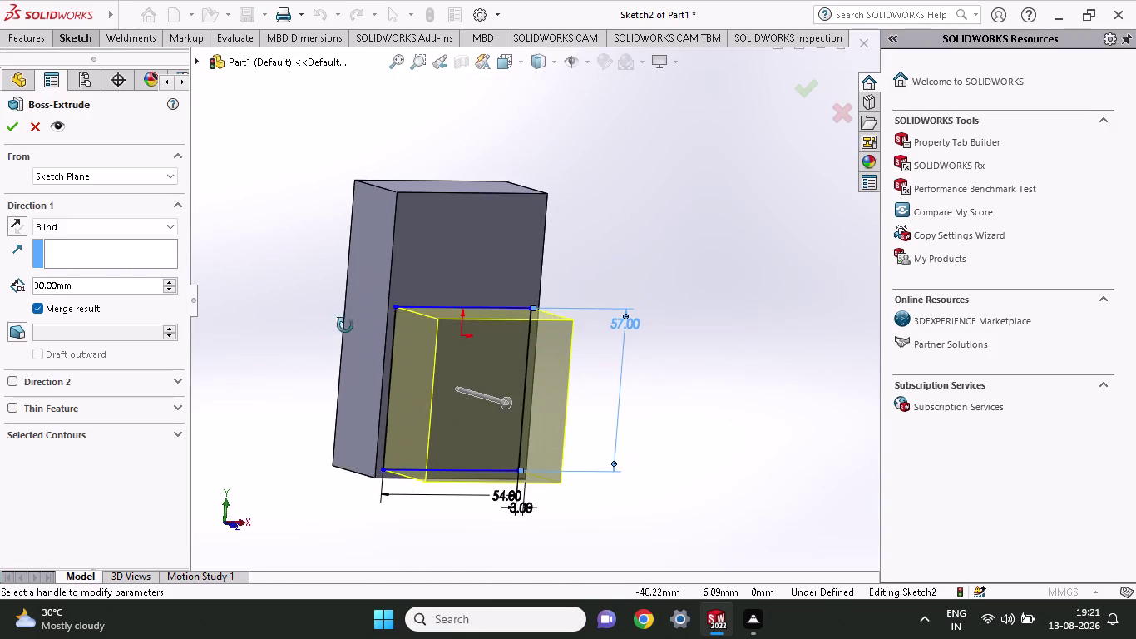
middle_drag(338, 319, 344, 320)
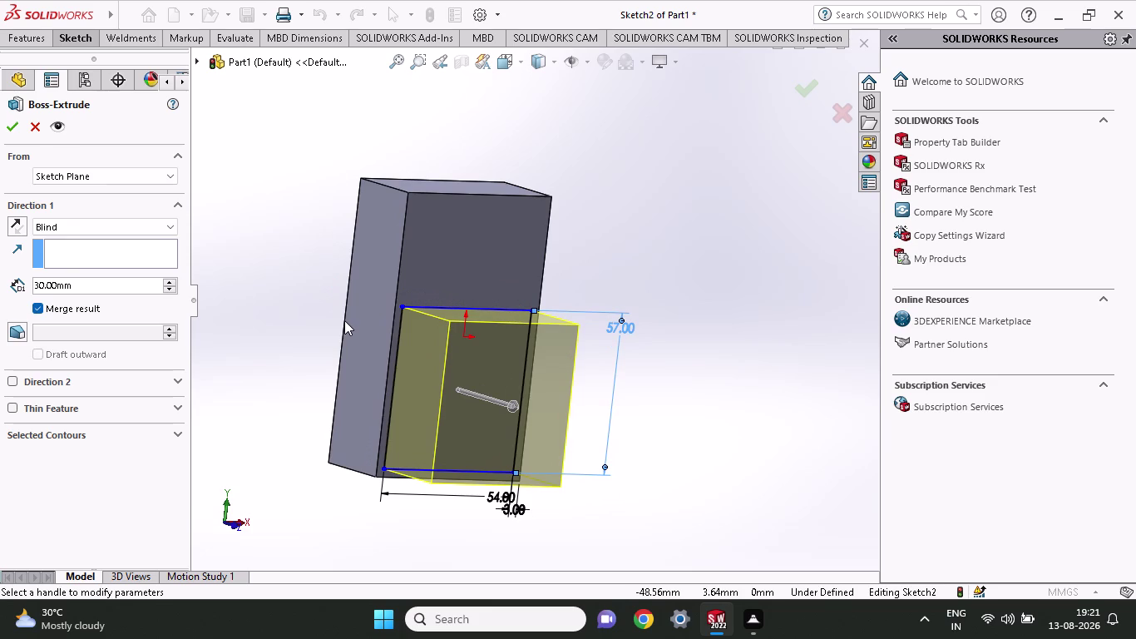
key(Escape)
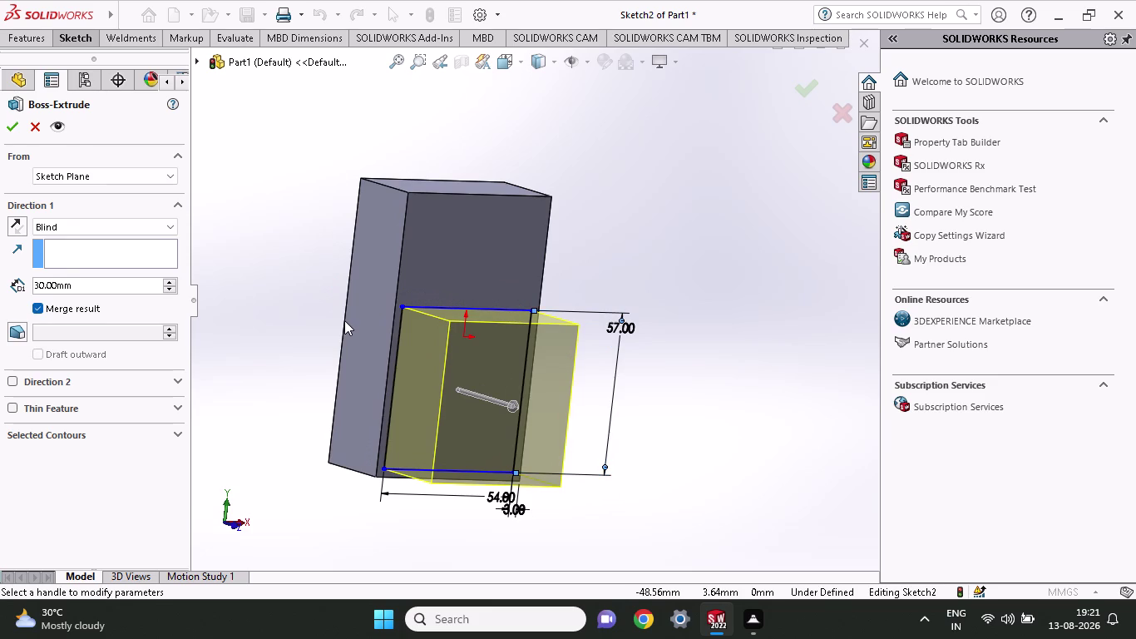
key(ctrl+z)
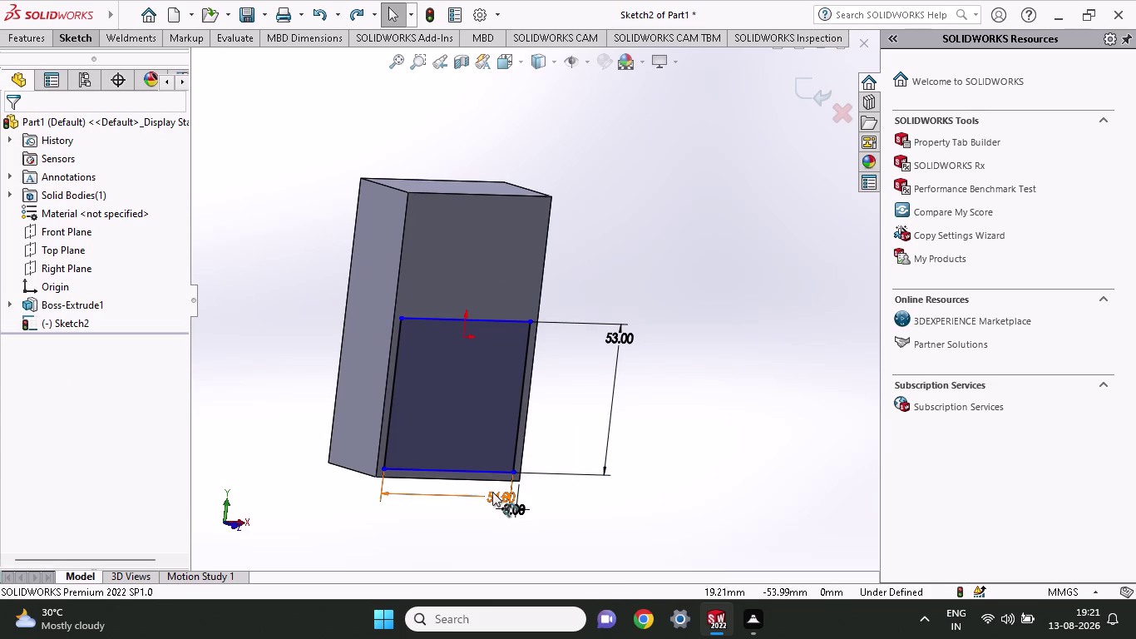
double_click(490, 494)
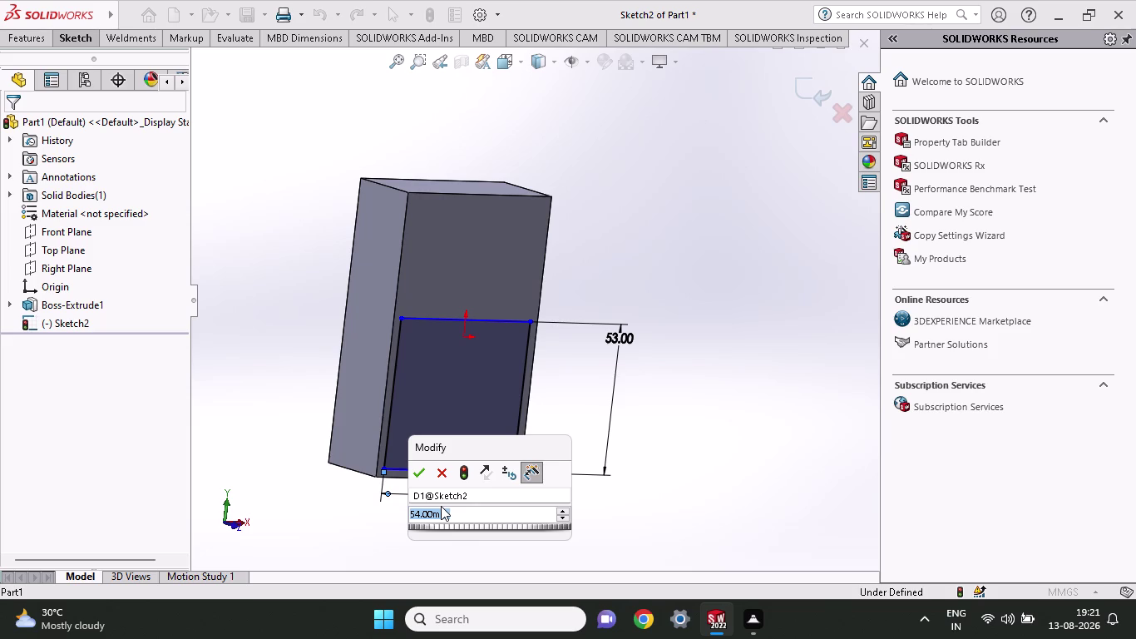
text(60)
key(Return)
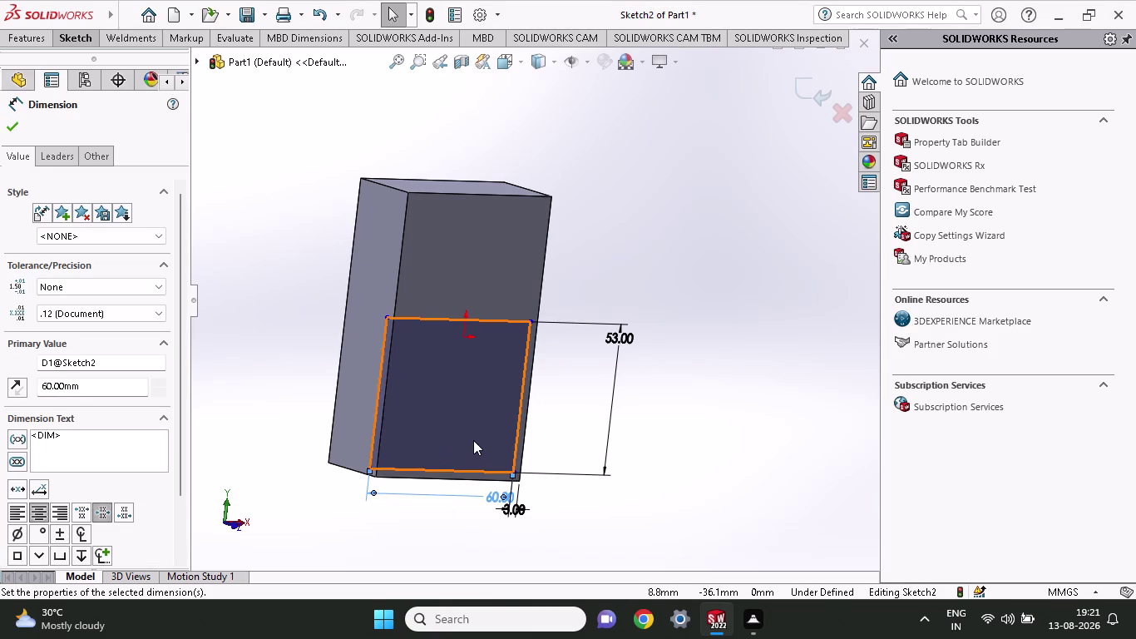
click(43, 47)
Extrude the rectangle 20 mm as Boss-Extrude2.
click(42, 78)
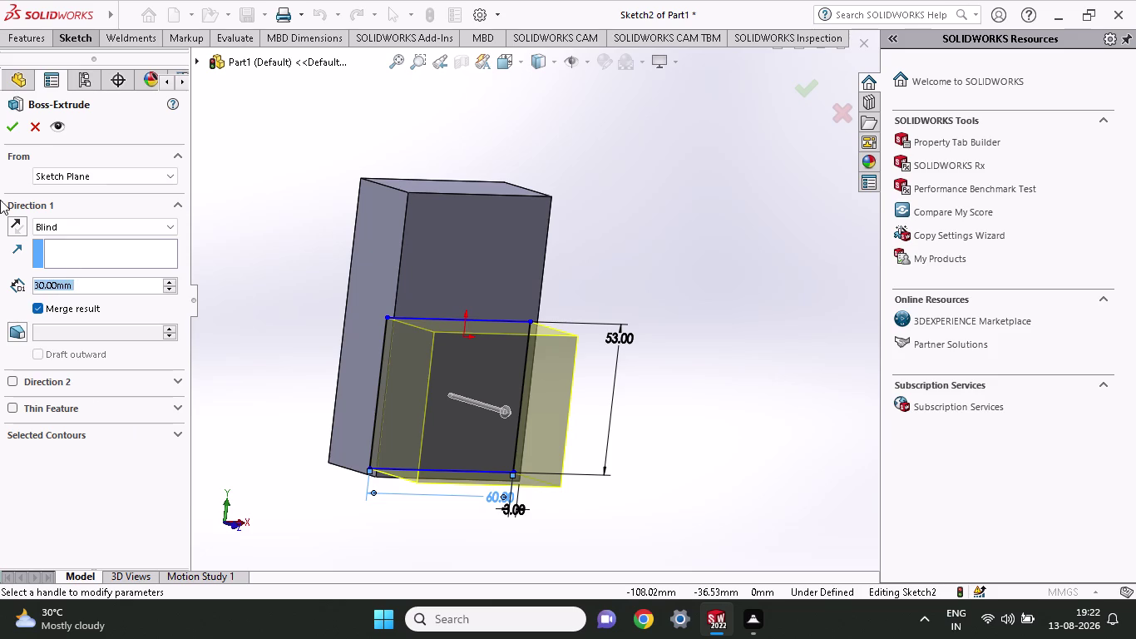
drag(81, 282, 0, 287)
text(20)
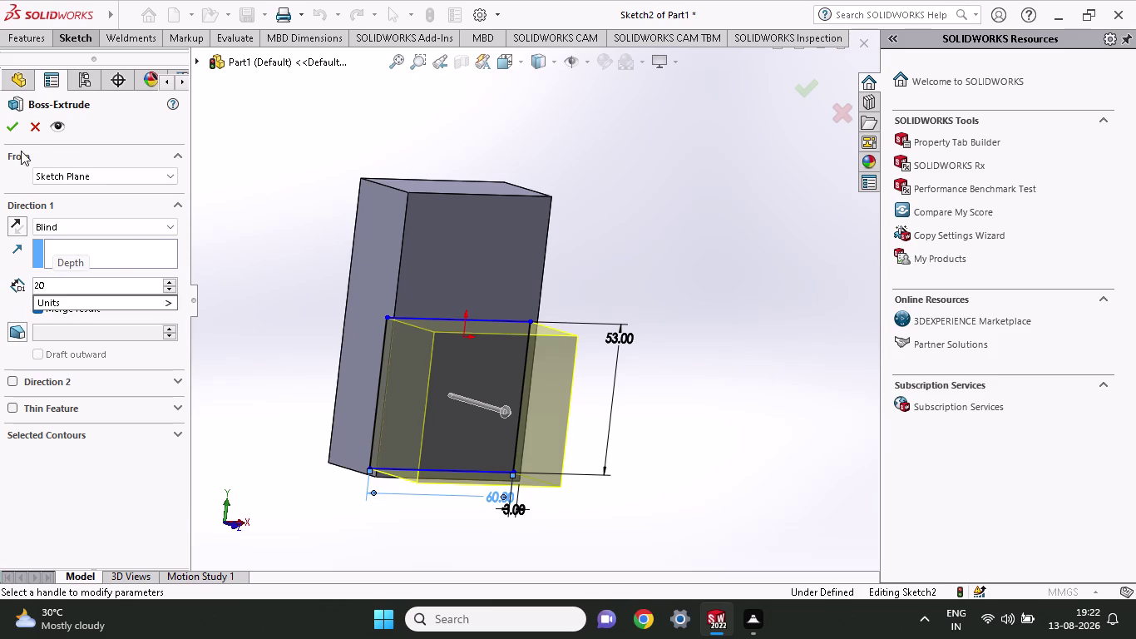
click(7, 131)
click(7, 132)
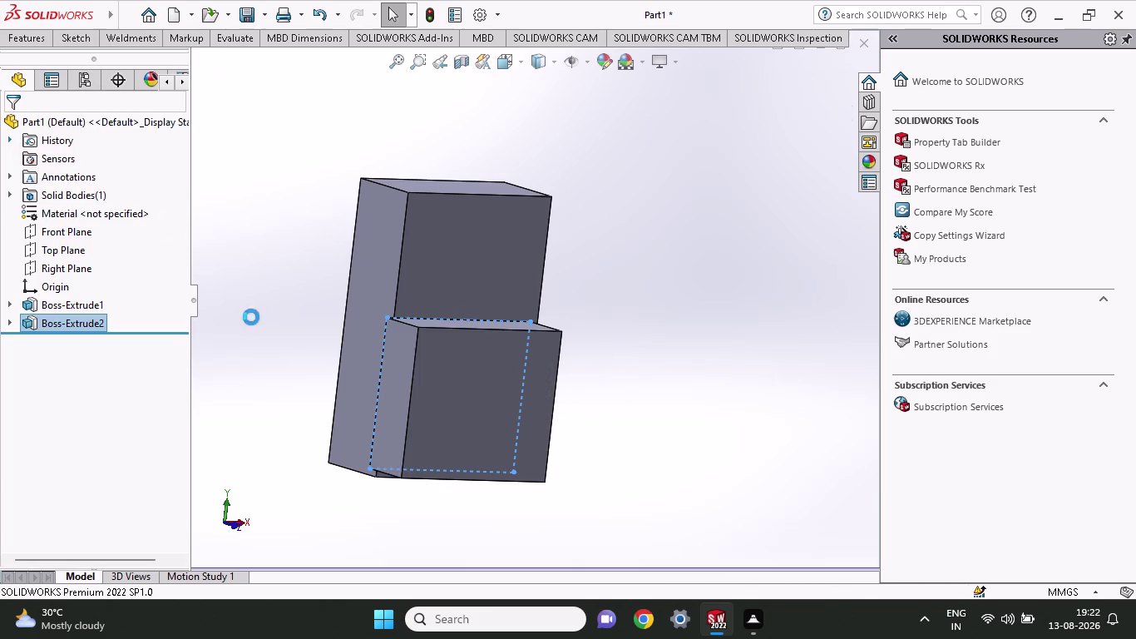
Roll back Boss-Extrude2, the width and height dimensions, and the sketched rectangle with repeated undos.
middle_drag(285, 313, 241, 280)
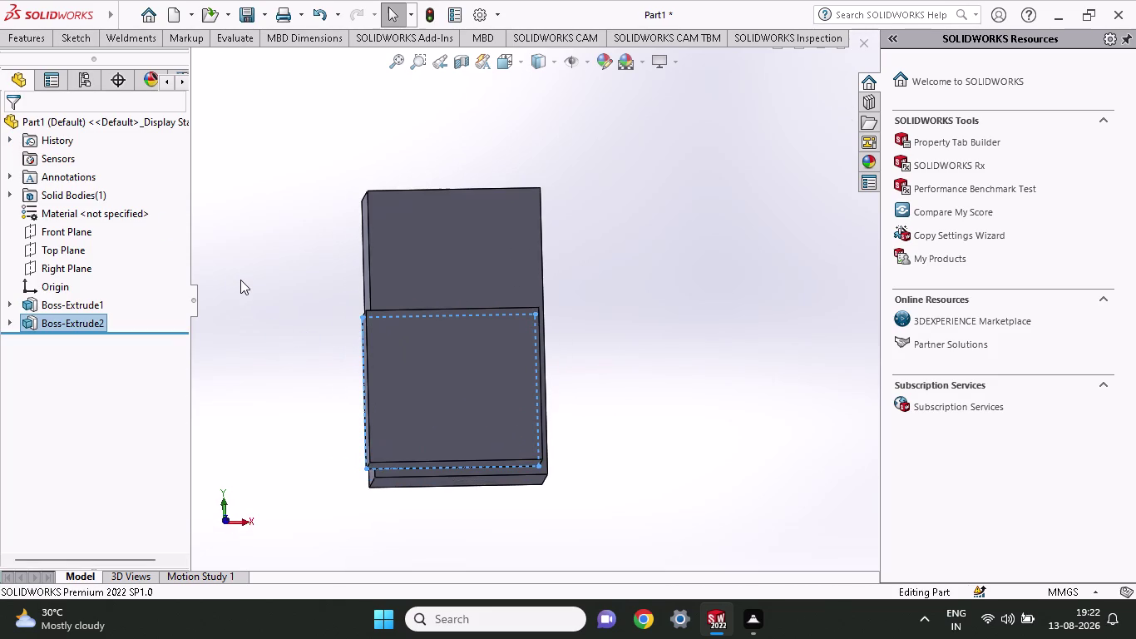
key(ctrl+z)
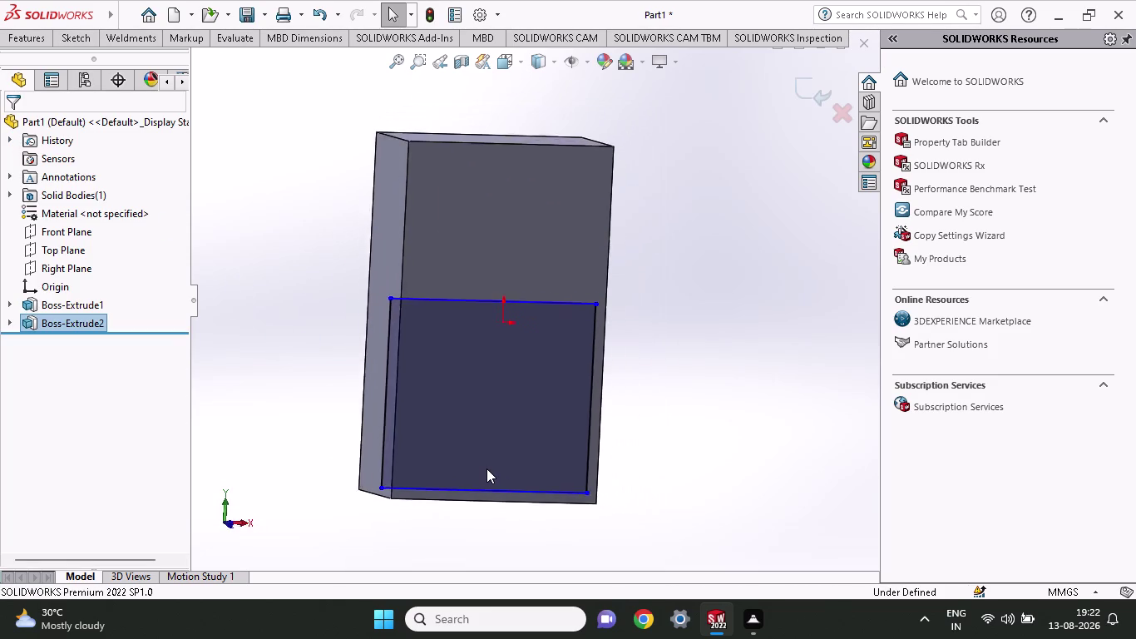
key(ctrl+z)
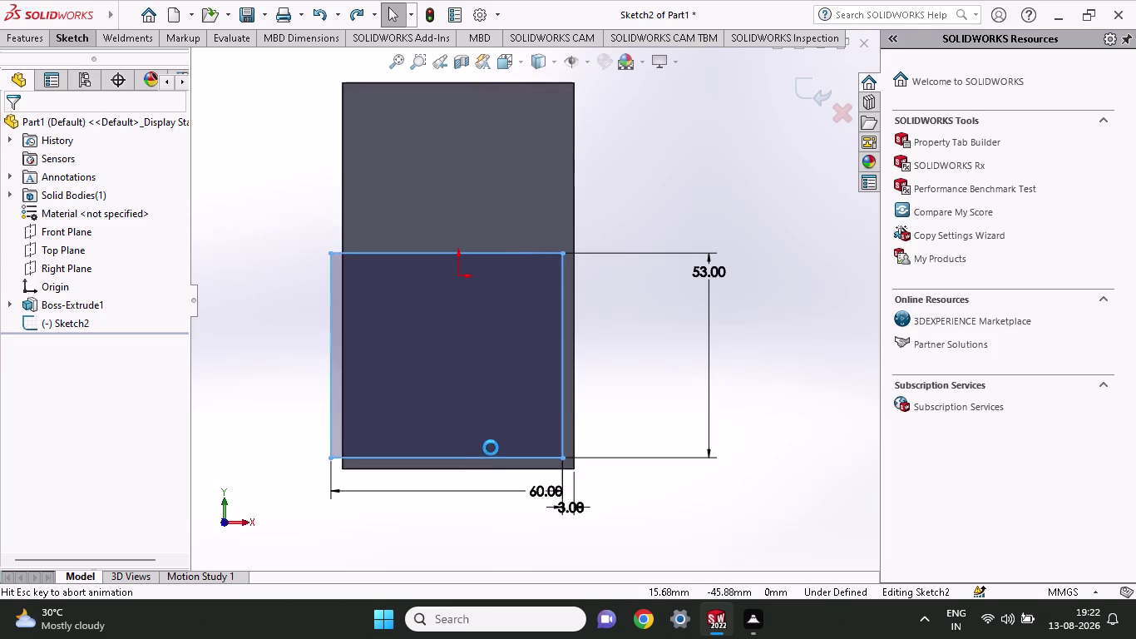
key(ctrl+z)
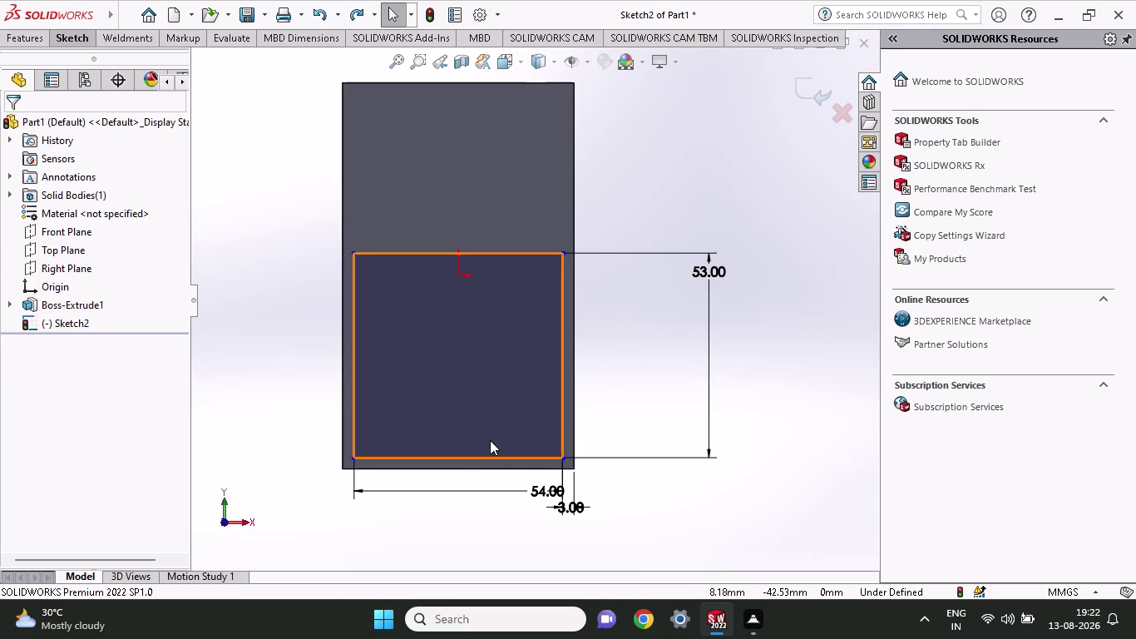
key(ctrl+z)
key(ctrl+z)
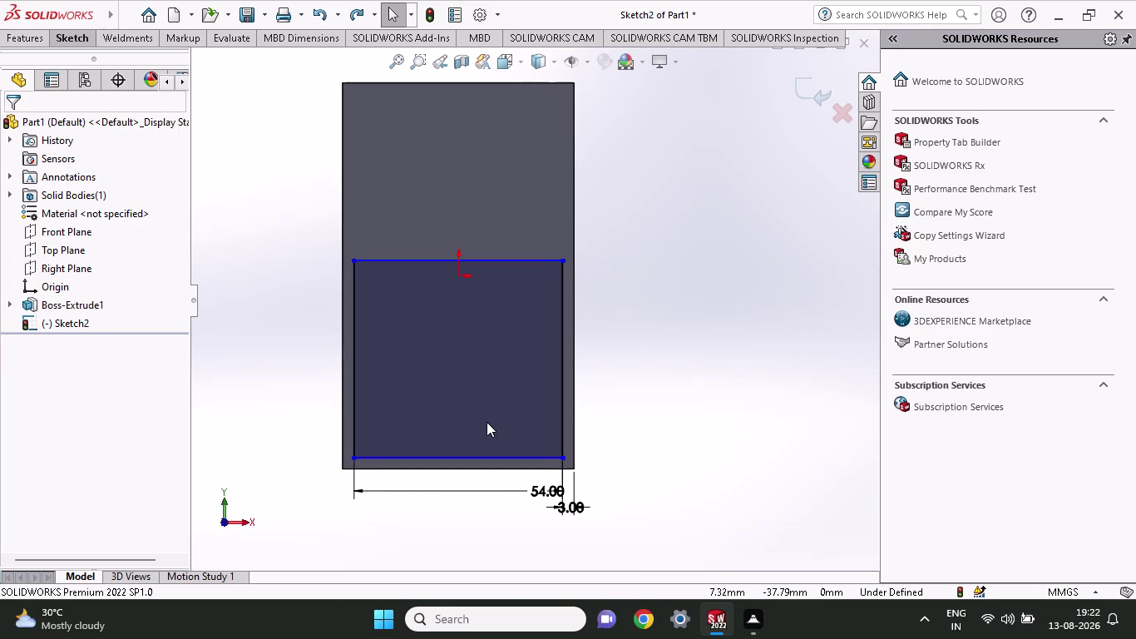
key(ctrl+z)
key(ctrl+z)
key(ctrl+z)
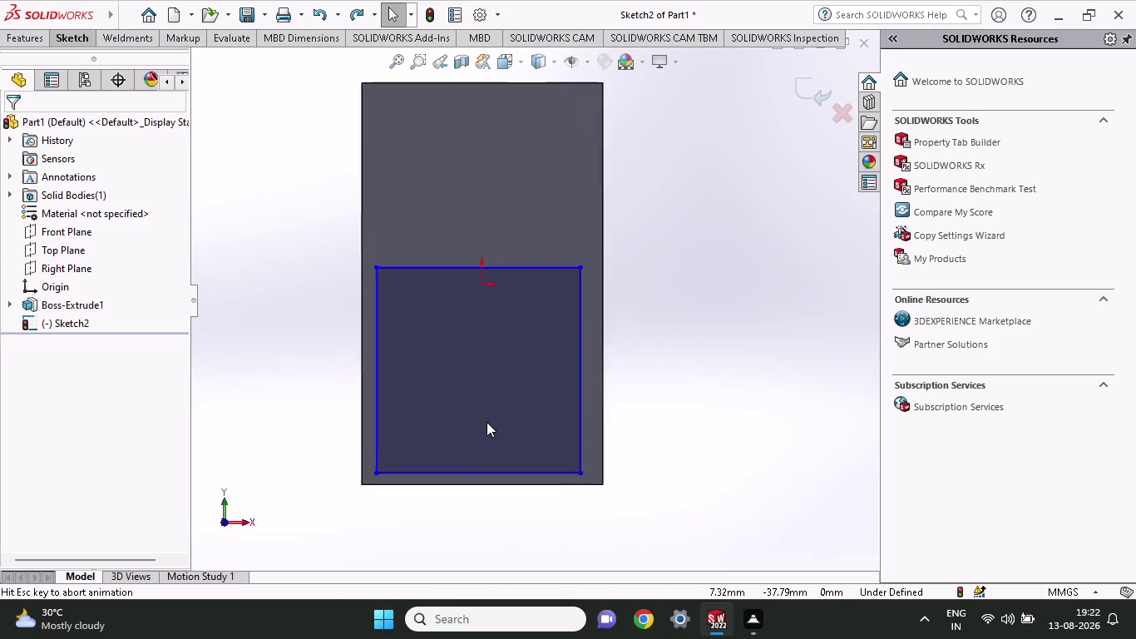
key(ctrl+z)
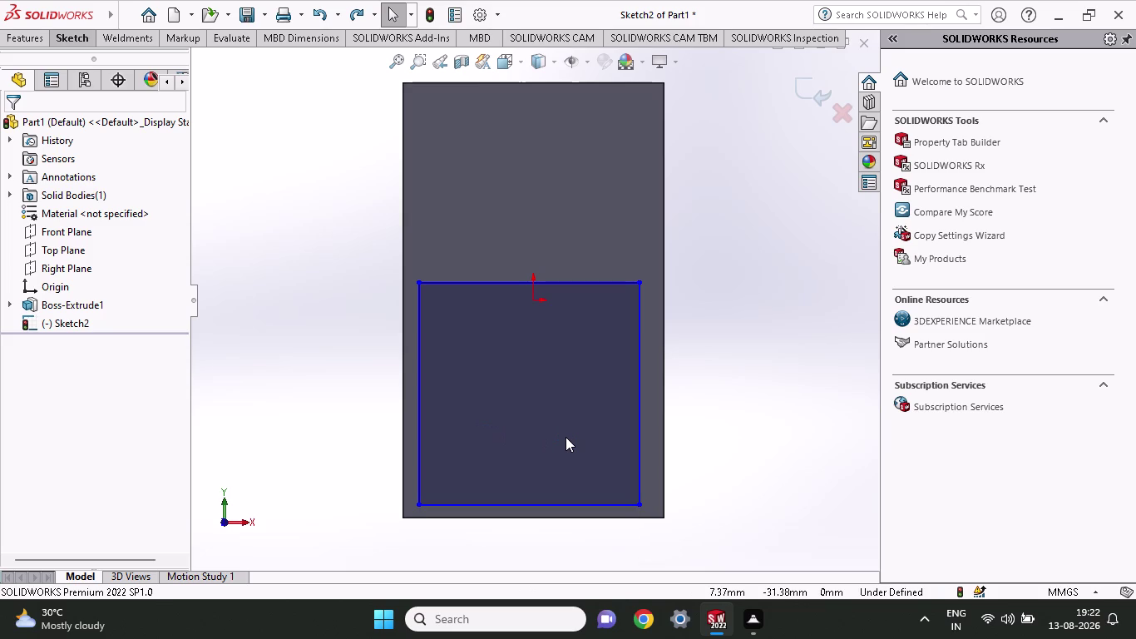
key(ctrl+z)
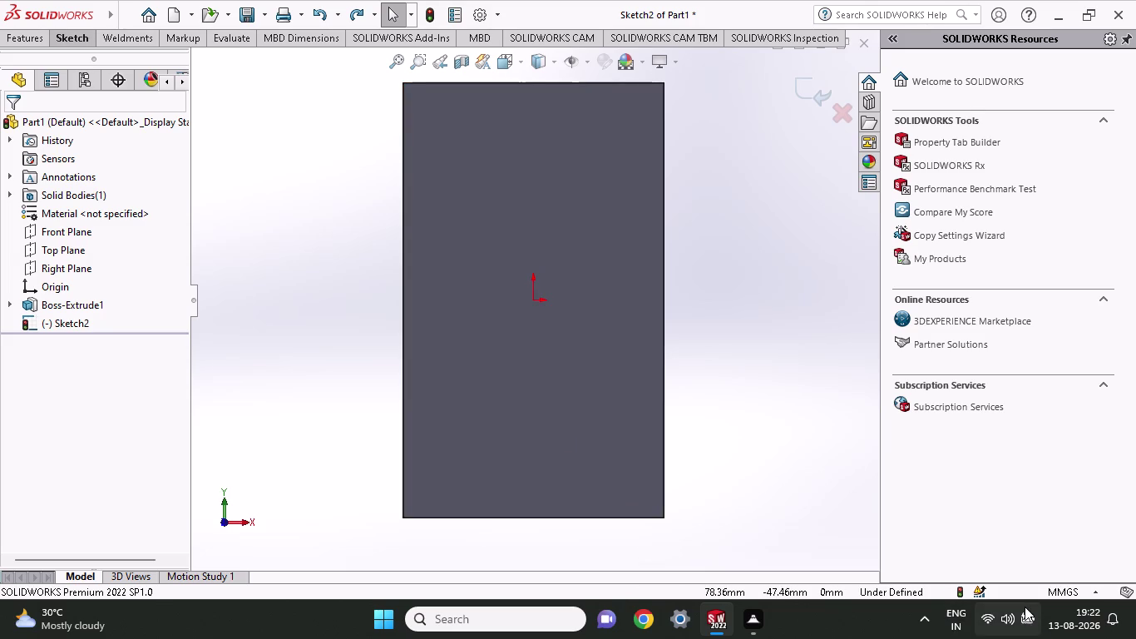
Draw a corner rectangle from the block's lower-left corner to its right edge.
click(57, 33)
click(101, 83)
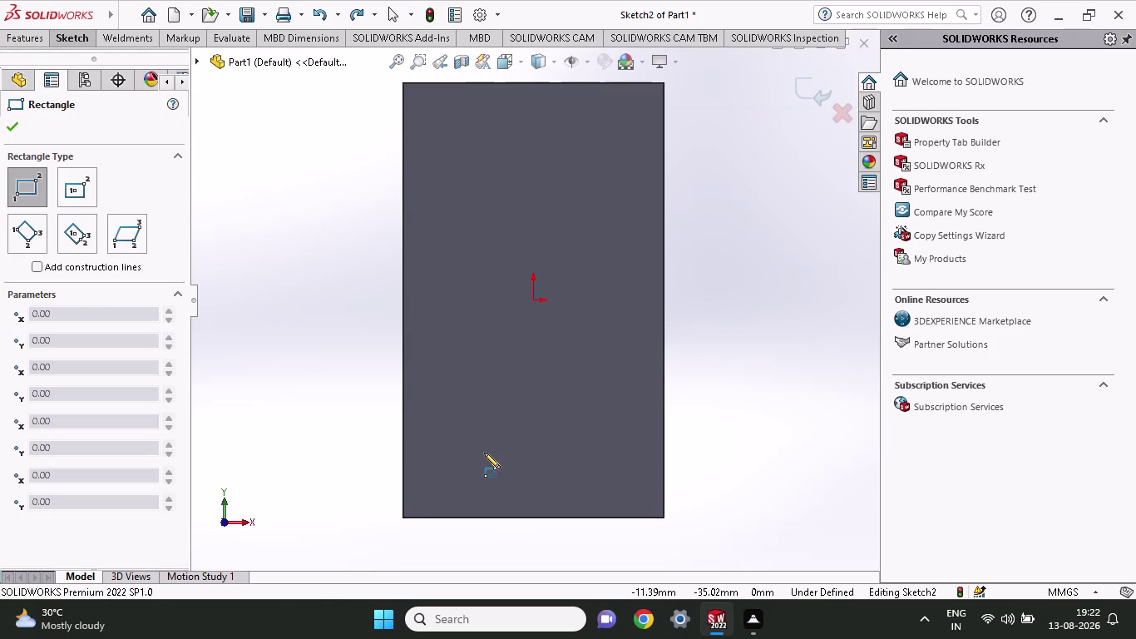
click(403, 516)
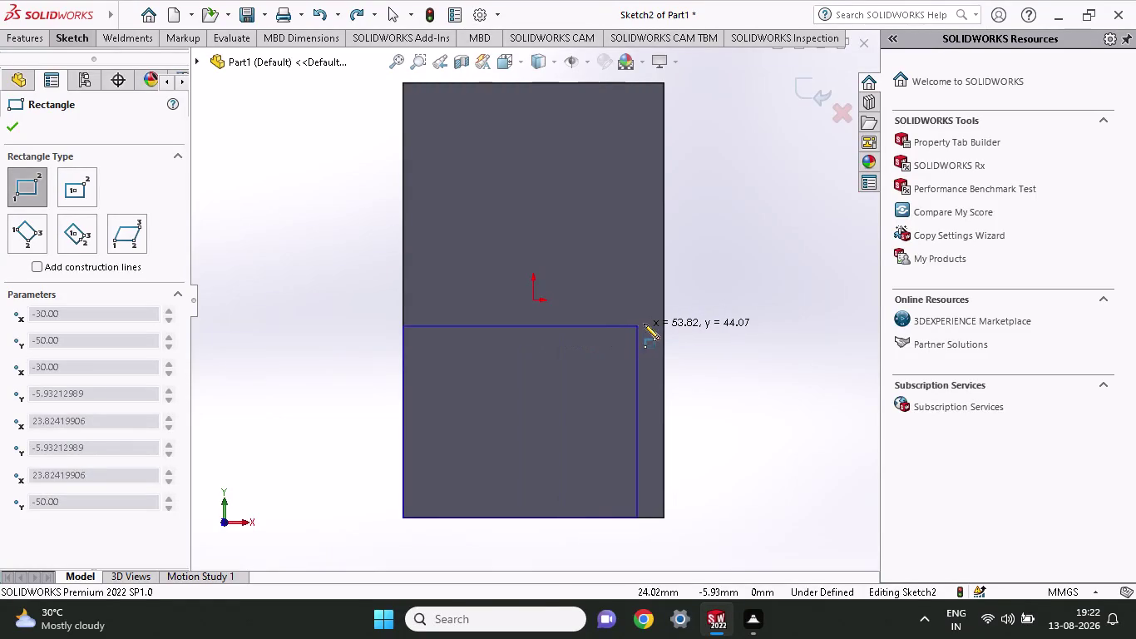
click(662, 290)
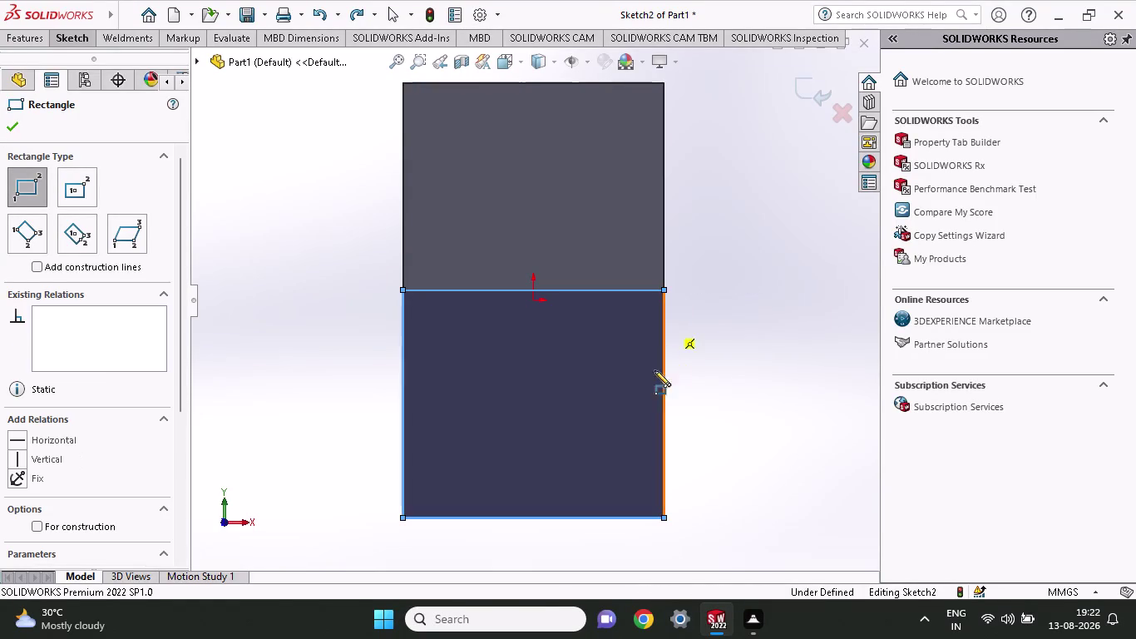
click(68, 37)
click(71, 86)
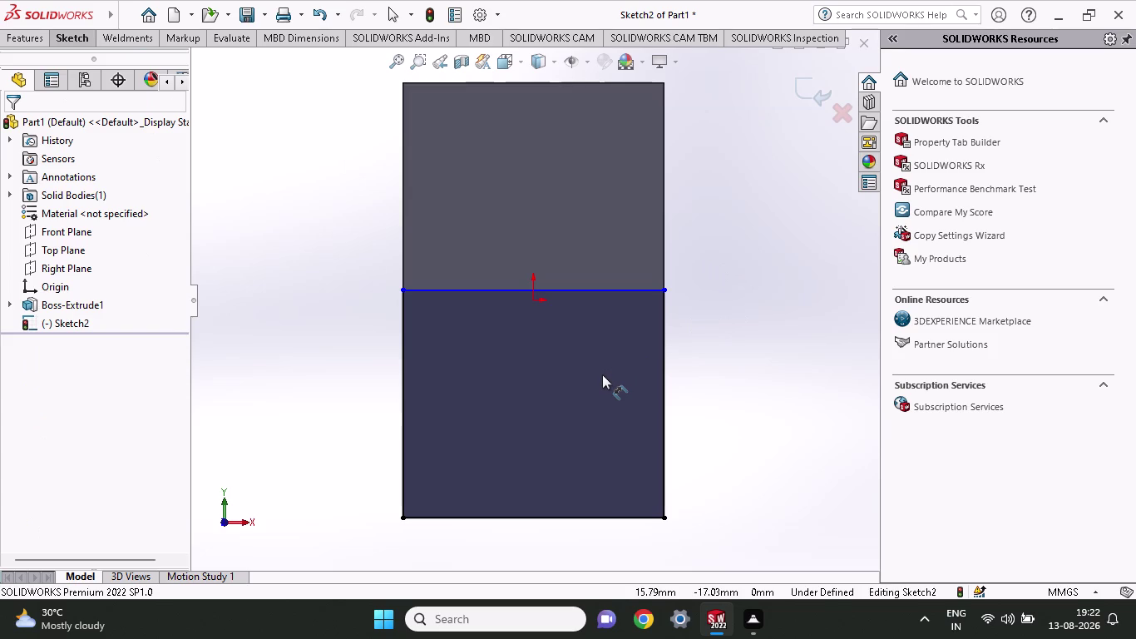
Dimension the rectangle's height to 57 mm, fully defining the sketch.
click(668, 520)
click(667, 293)
click(769, 293)
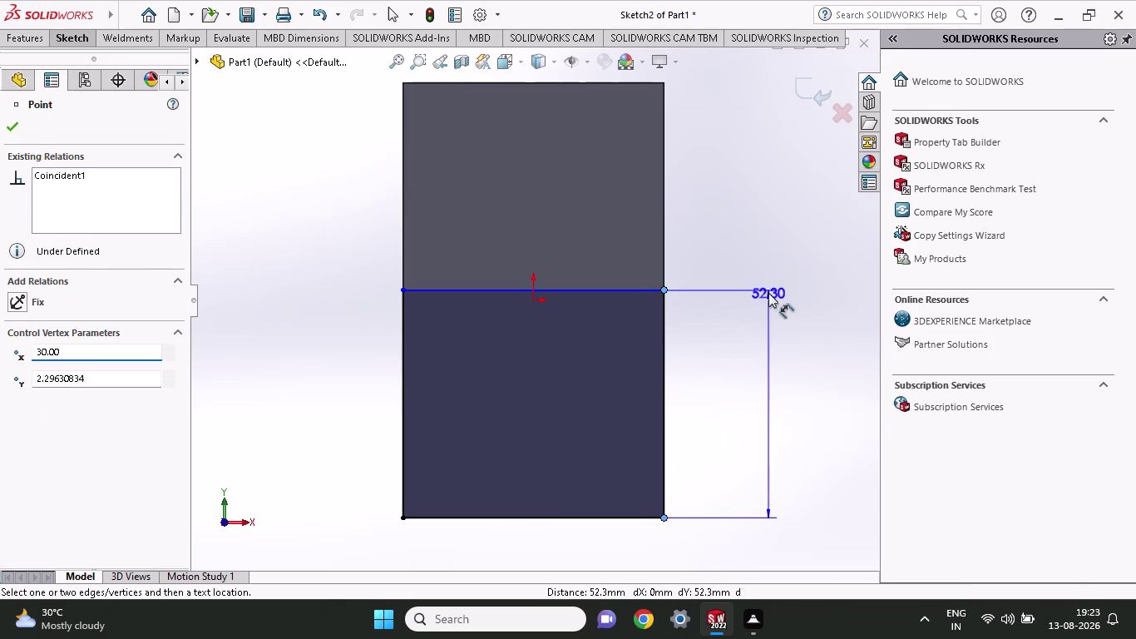
text(57)
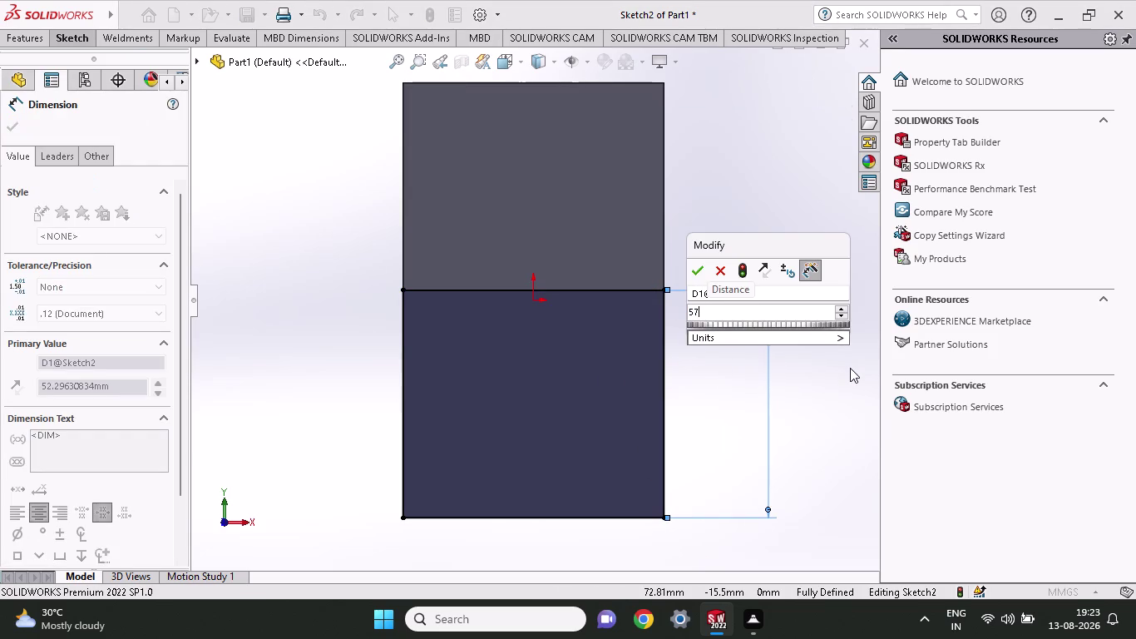
key(Return)
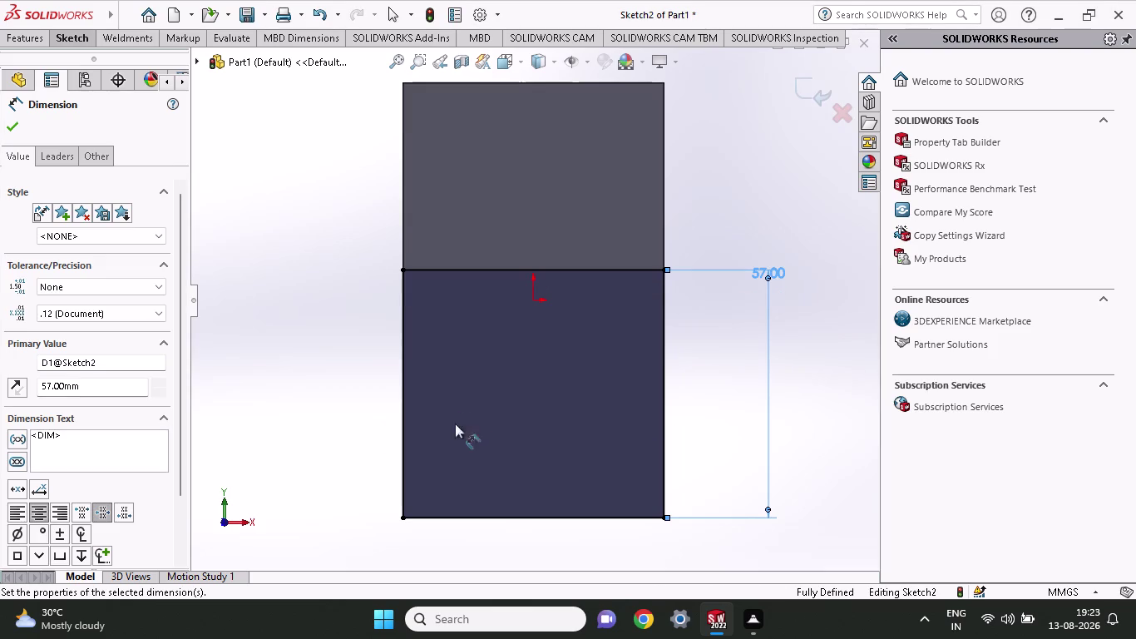
click(32, 36)
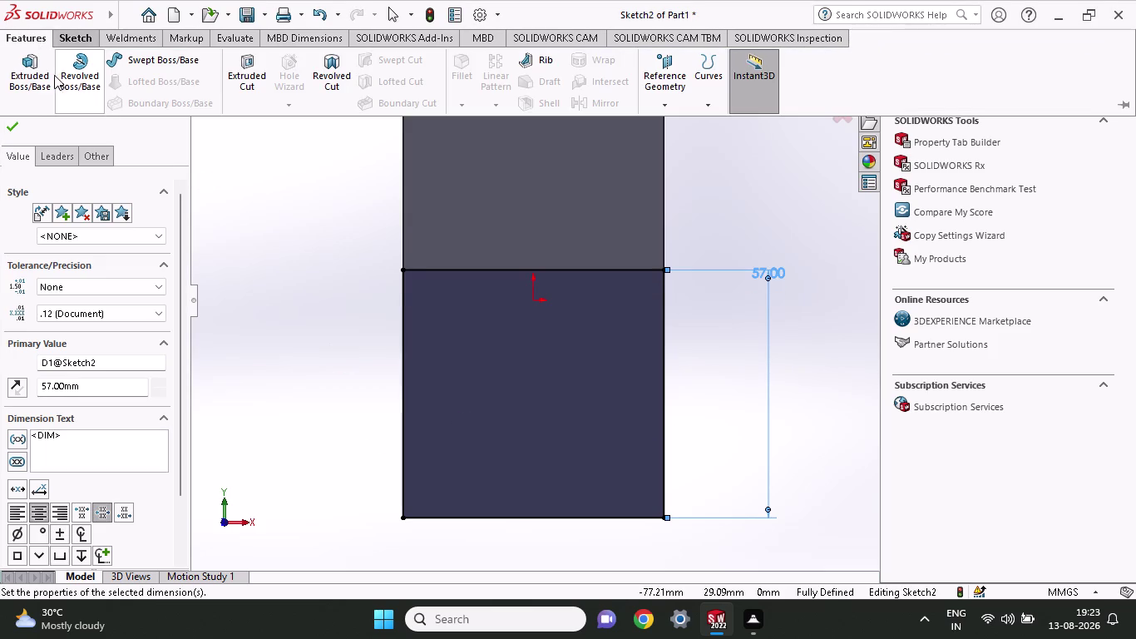
Extrude the 57 mm rectangle 20 mm as Boss-Extrude3 and orbit around the stepped part.
click(45, 75)
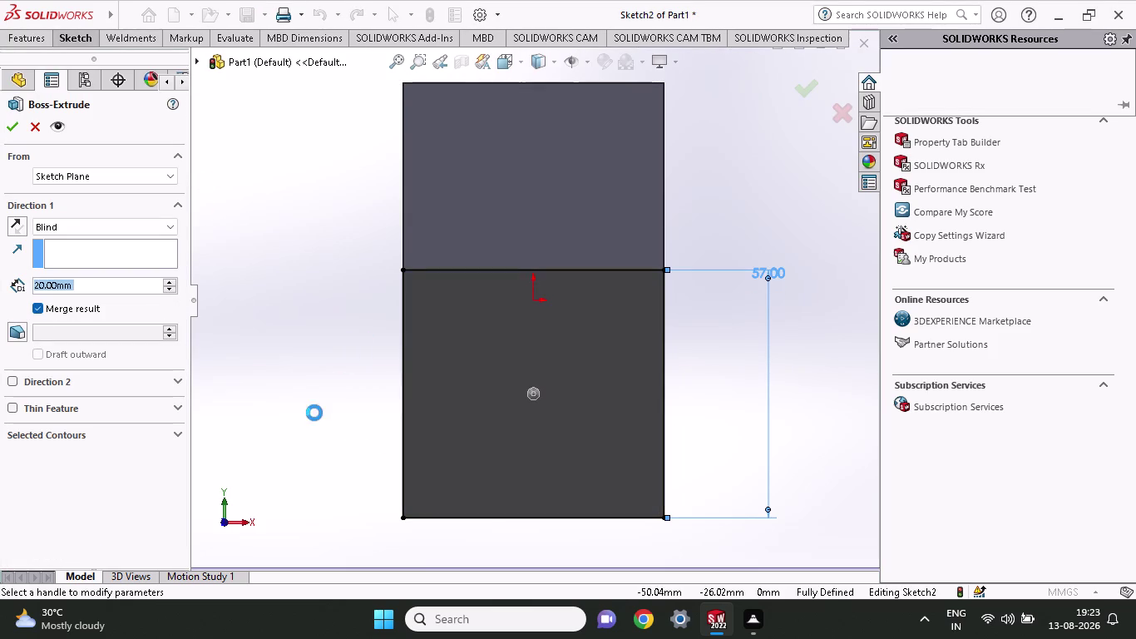
middle_drag(282, 377, 323, 401)
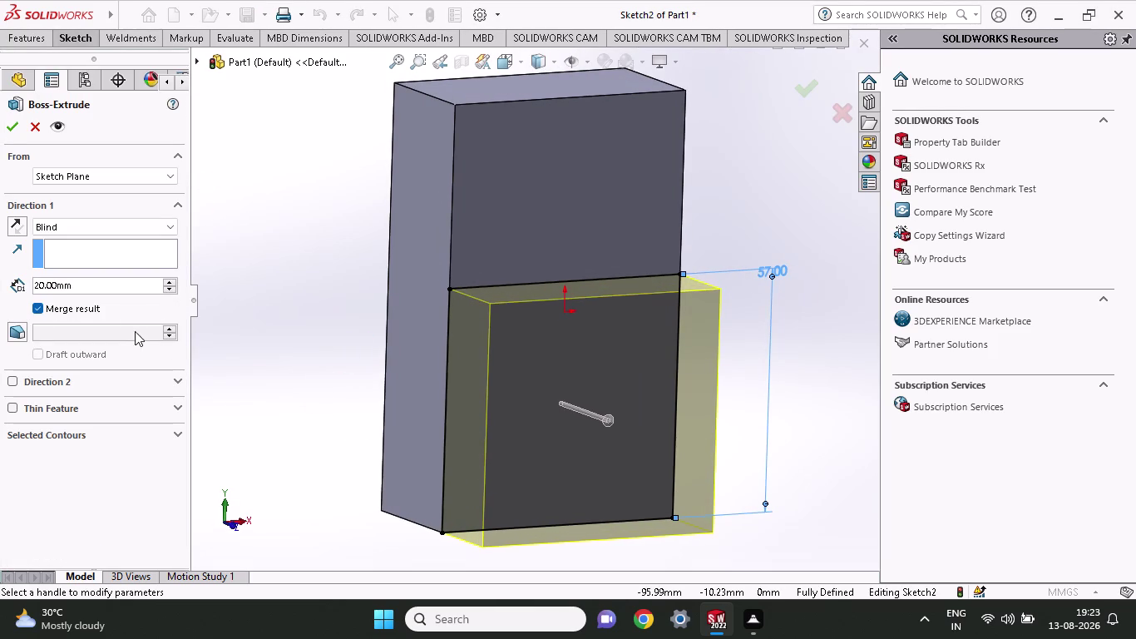
click(15, 122)
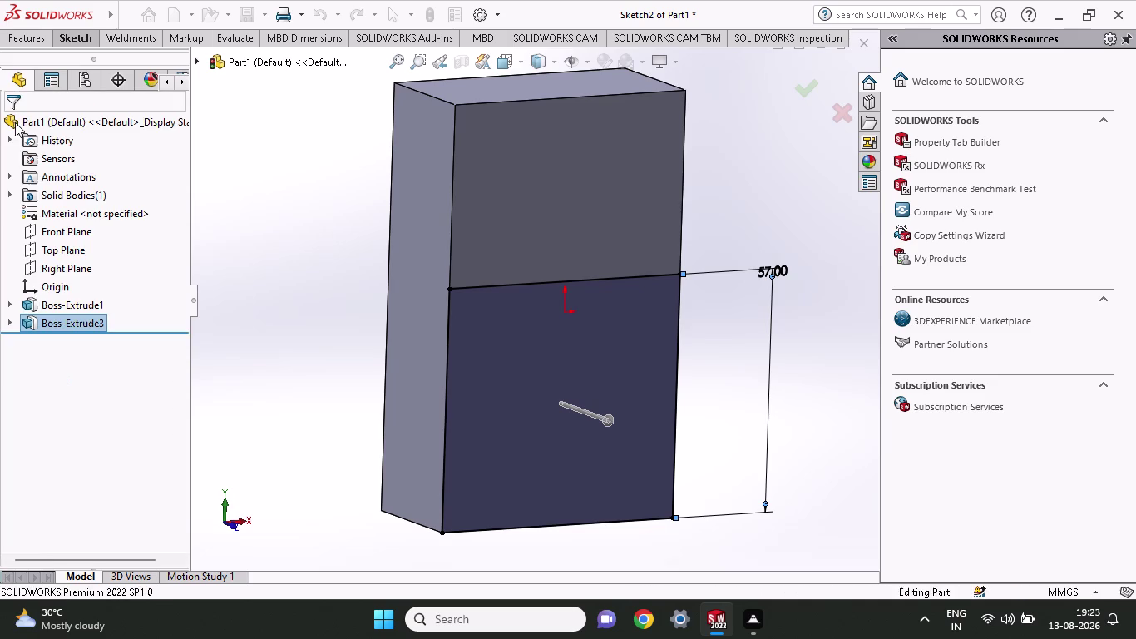
middle_drag(355, 306, 335, 306)
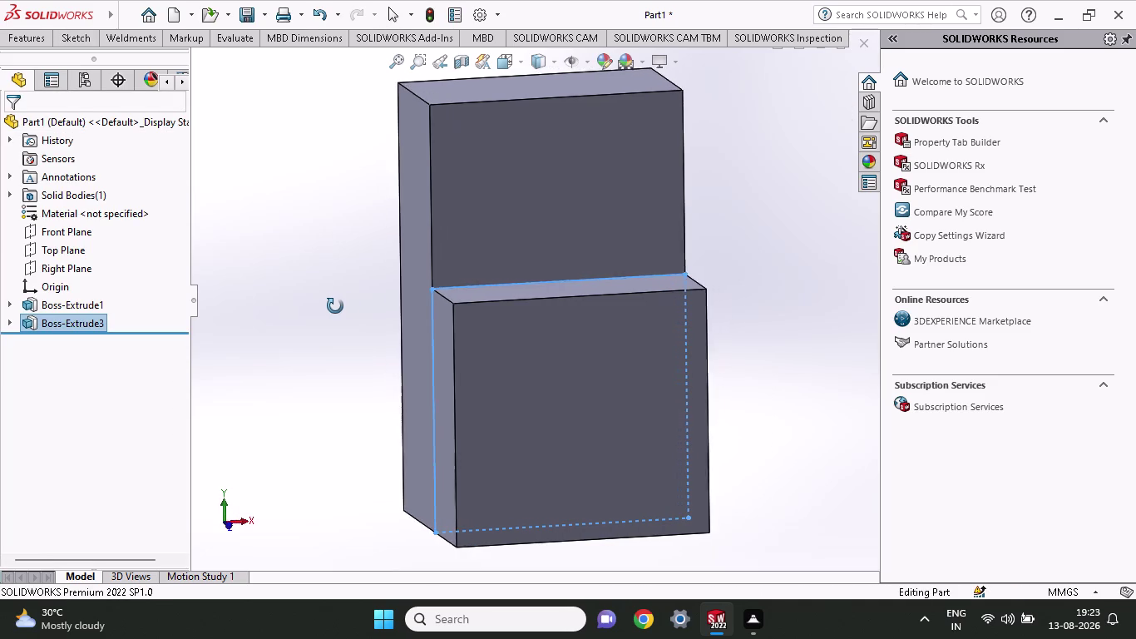
middle_drag(335, 306, 342, 301)
middle_drag(344, 305, 325, 257)
scroll(up, 3)
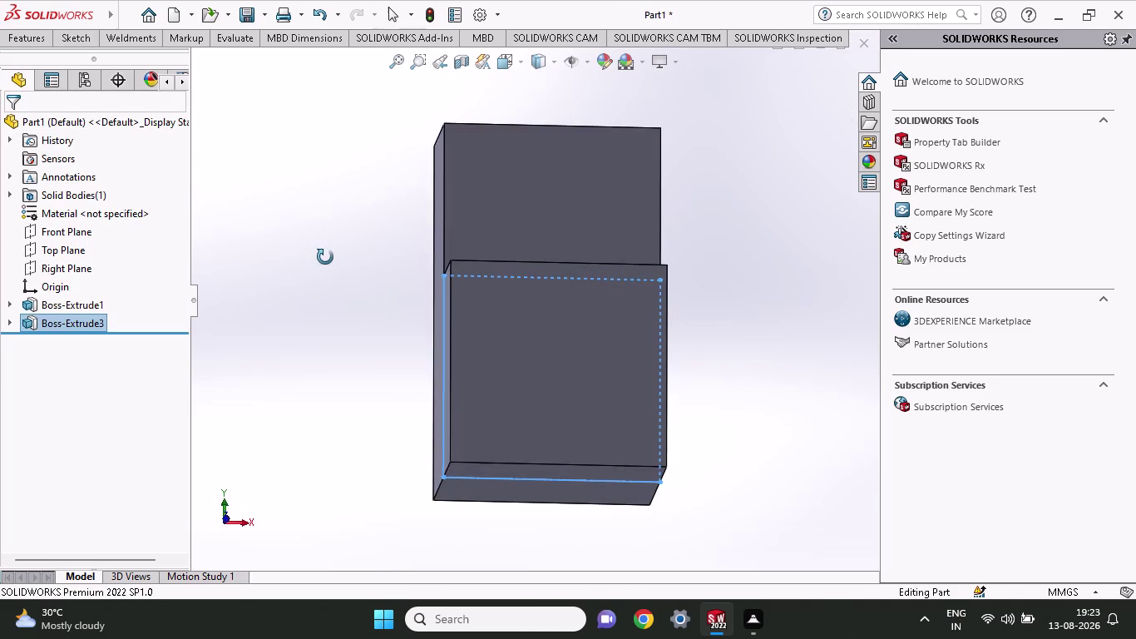
middle_drag(325, 257, 329, 299)
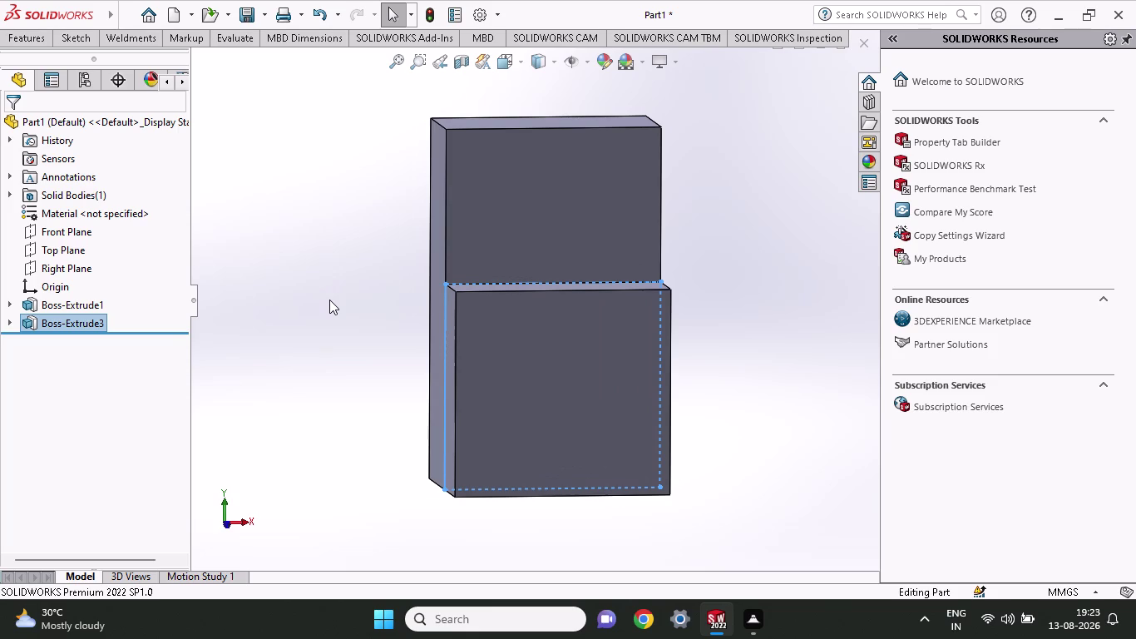